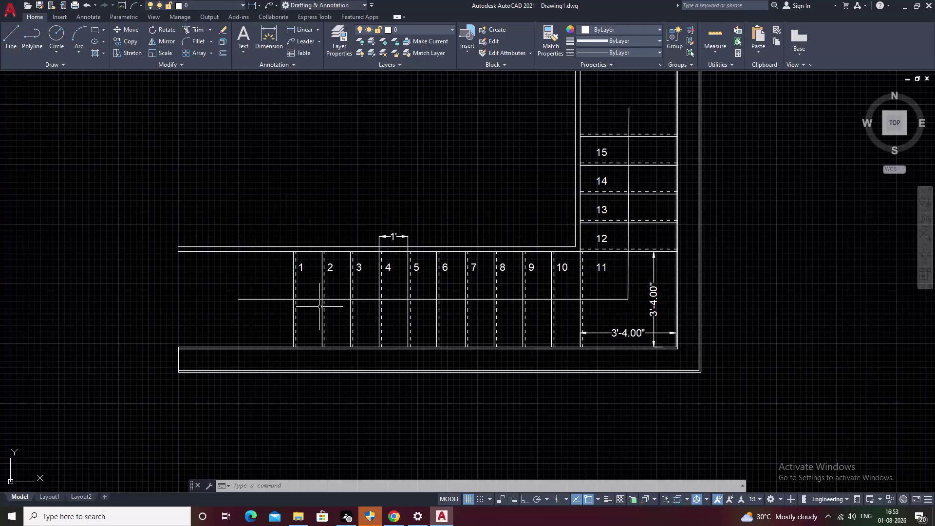
Fillet tread 1's left edge line with the top line to close the corner.
middle_drag(348, 309, 397, 323)
scroll(up, 3)
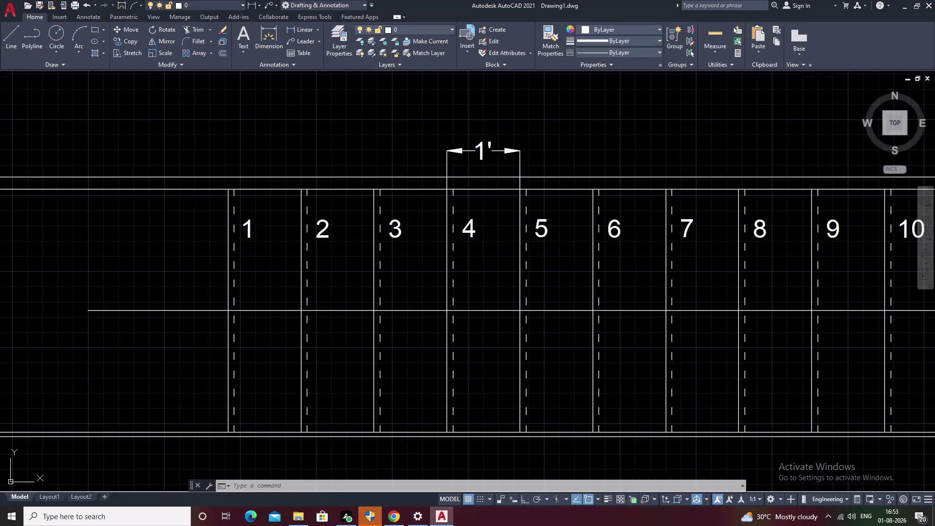
middle_drag(383, 315, 503, 334)
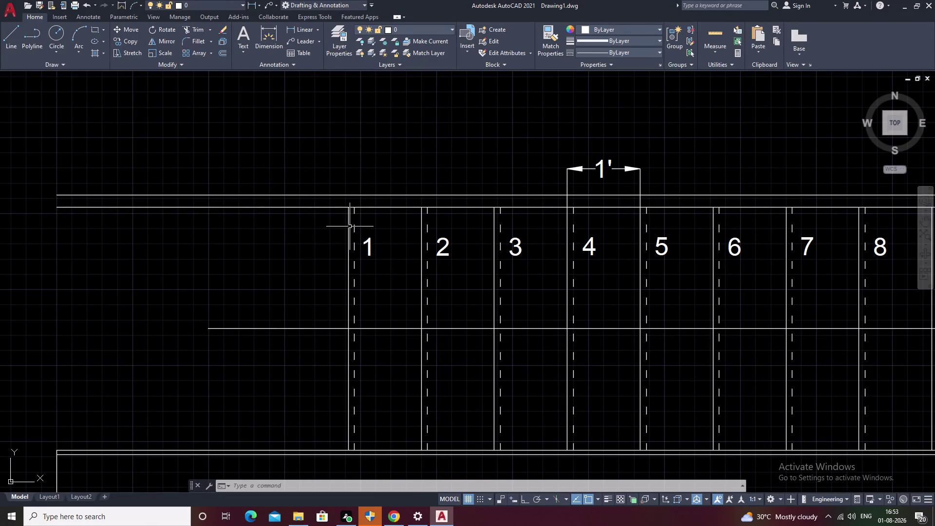
text(F)
key(space)
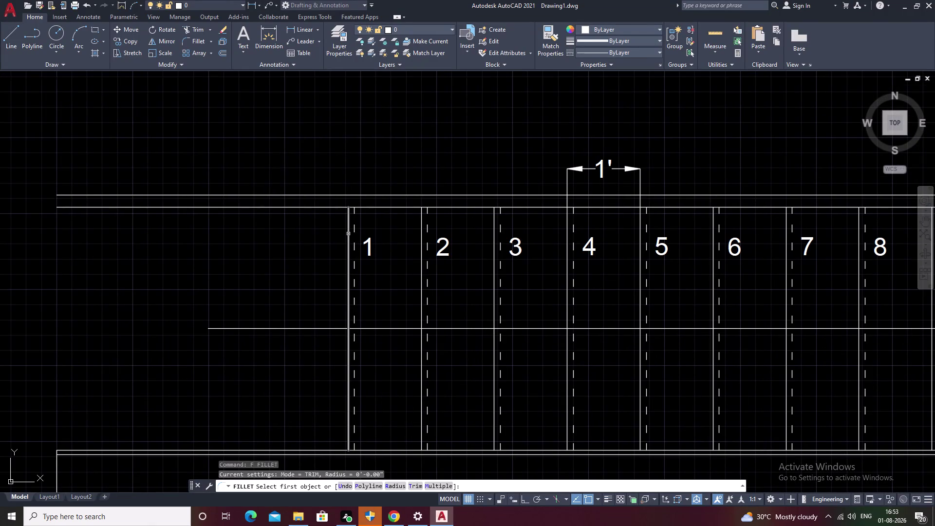
double_click(348, 234)
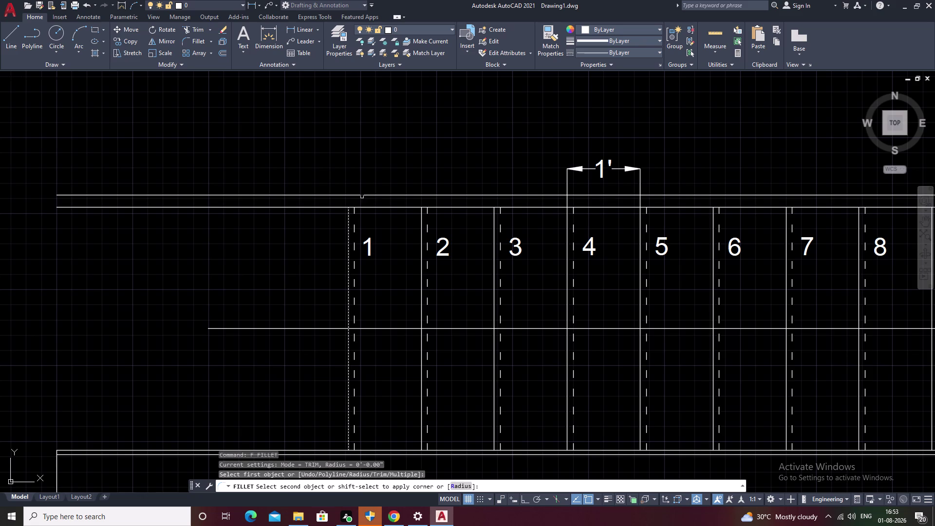
click(362, 194)
key(Escape)
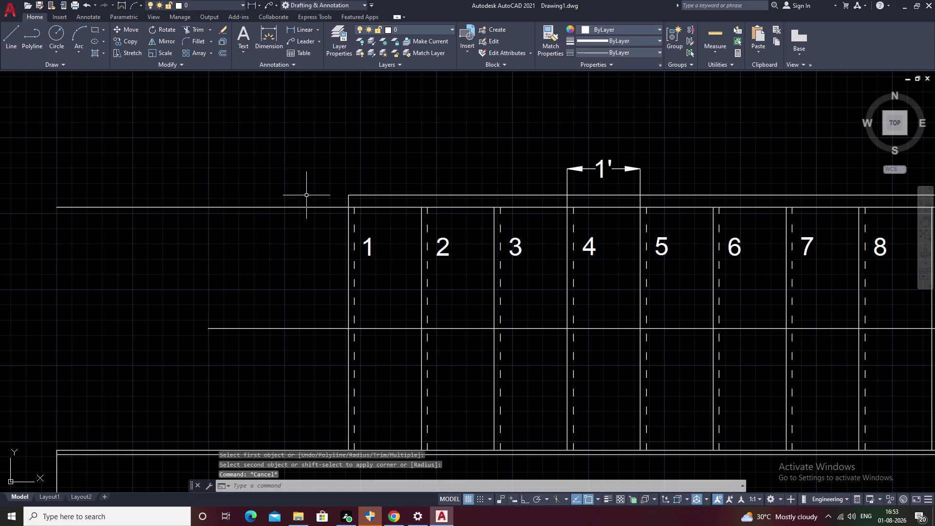
Trim the overhanging line ends at tread 1's corner.
text(TR)
key(space)
drag(307, 187, 287, 254)
scroll(down, 3)
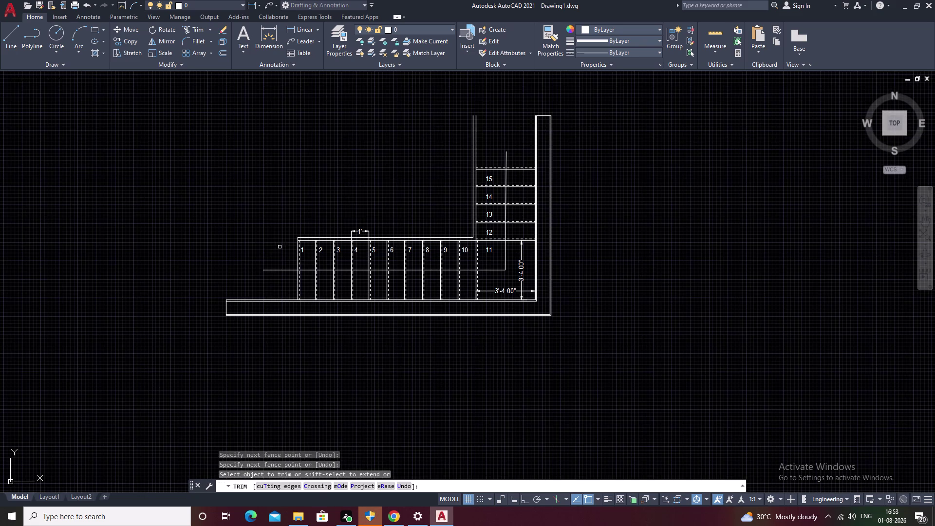
key(Escape)
Match a dashed tread line's properties onto the inner edge line beside treads 12–15.
middle_drag(335, 220, 246, 227)
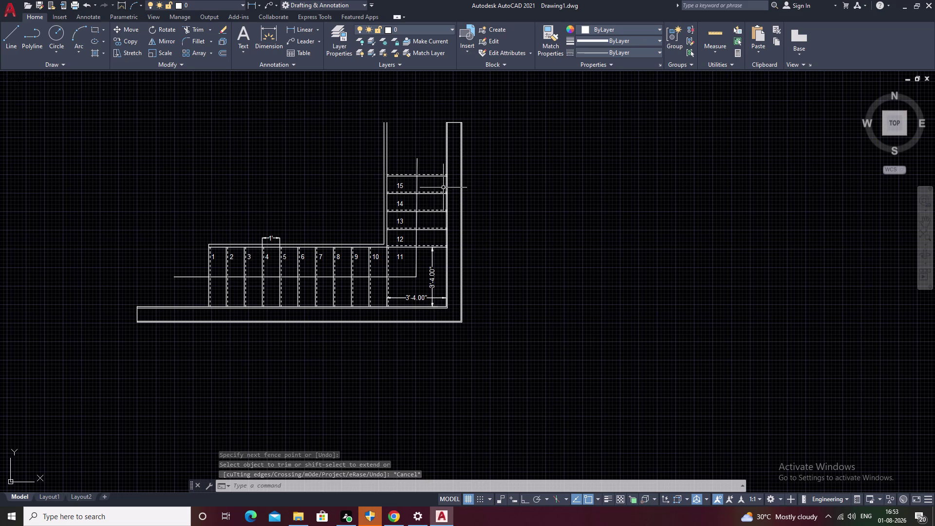
key(Escape)
scroll(up, 3)
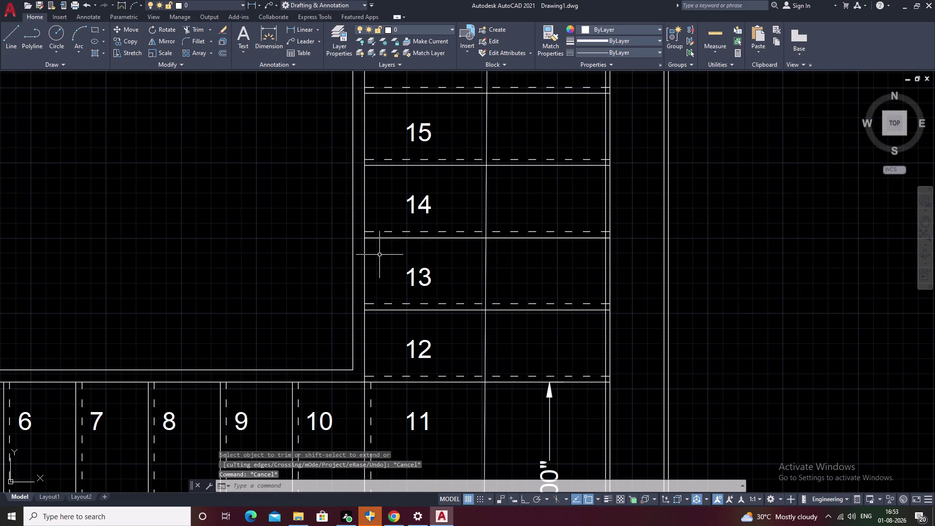
click(552, 49)
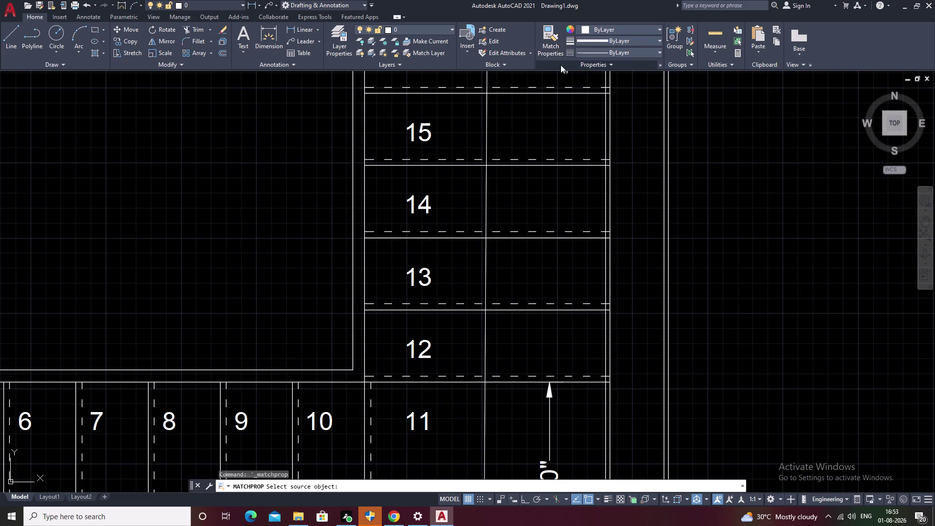
click(385, 231)
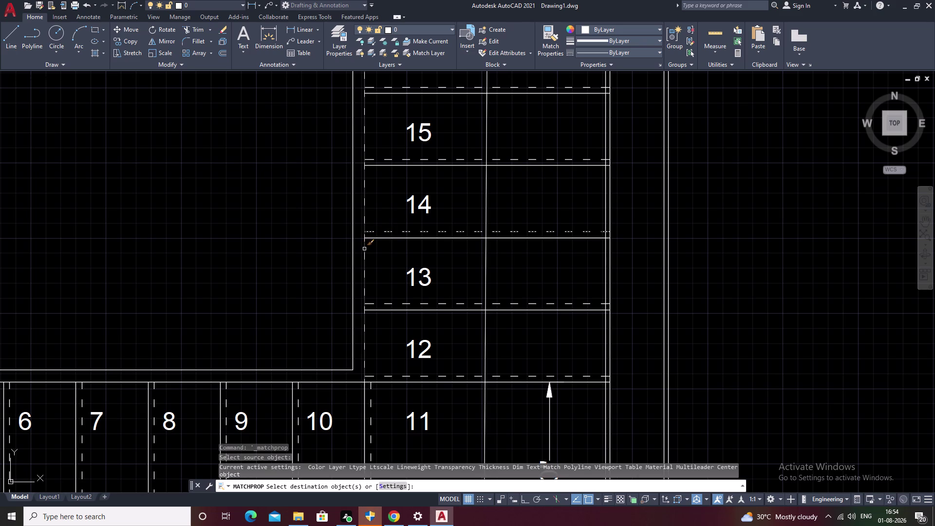
click(364, 249)
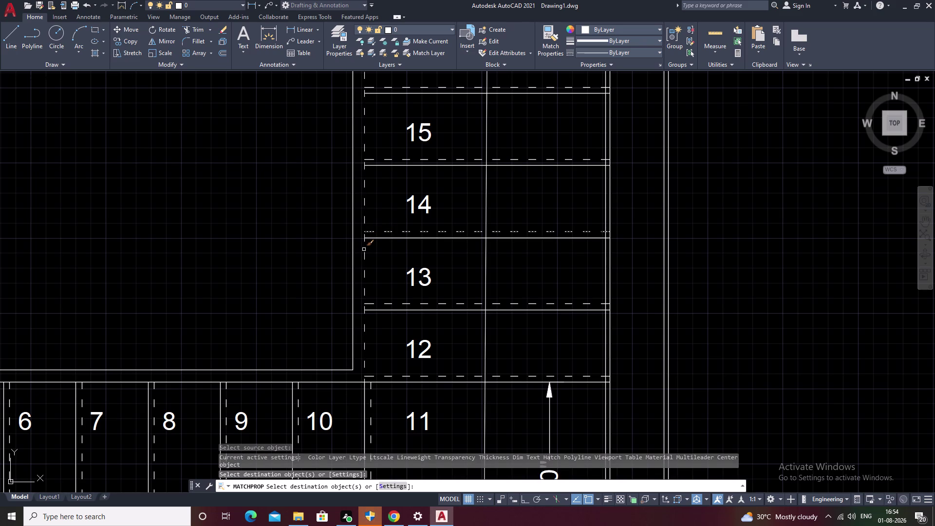
right_click(352, 252)
click(352, 252)
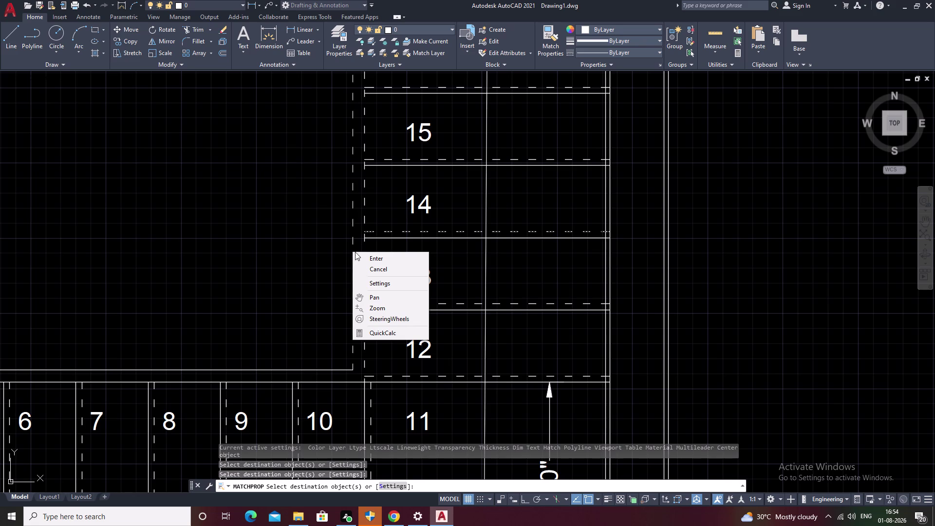
scroll(down, 3)
key(Escape)
scroll(down, 3)
middle_drag(493, 196, 489, 273)
key(Escape)
middle_drag(416, 189, 407, 279)
scroll(down, 3)
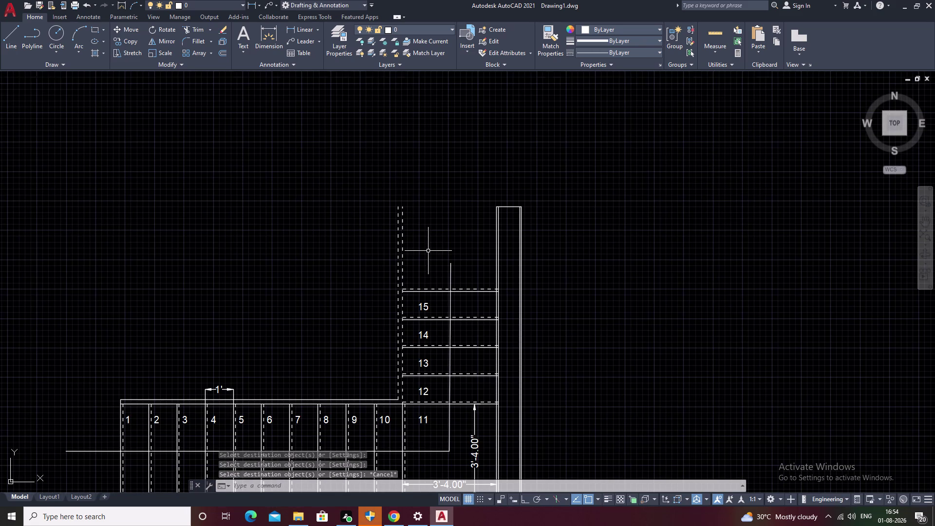
Fillet the dashed vertical and horizontal lines above tread 15 into a corner.
scroll(up, 3)
text(F)
key(space)
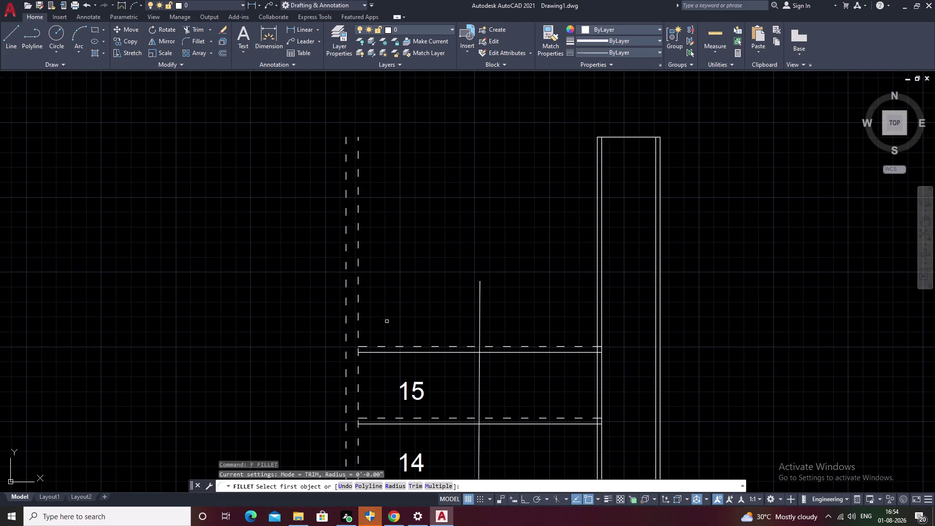
double_click(347, 356)
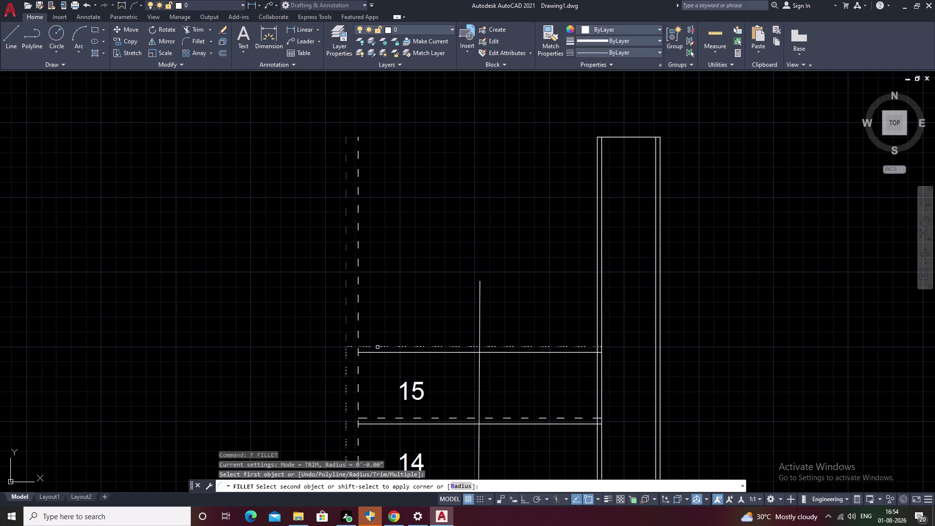
click(377, 347)
key(Escape)
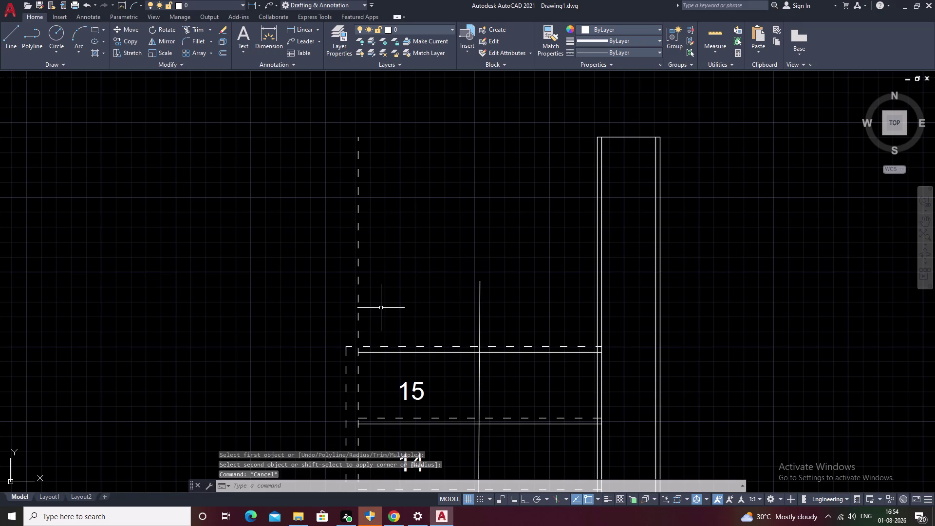
Trim the dashed overhanging ends beyond tread 15 with a fence.
text(TR)
key(space)
drag(443, 279, 305, 300)
scroll(down, 3)
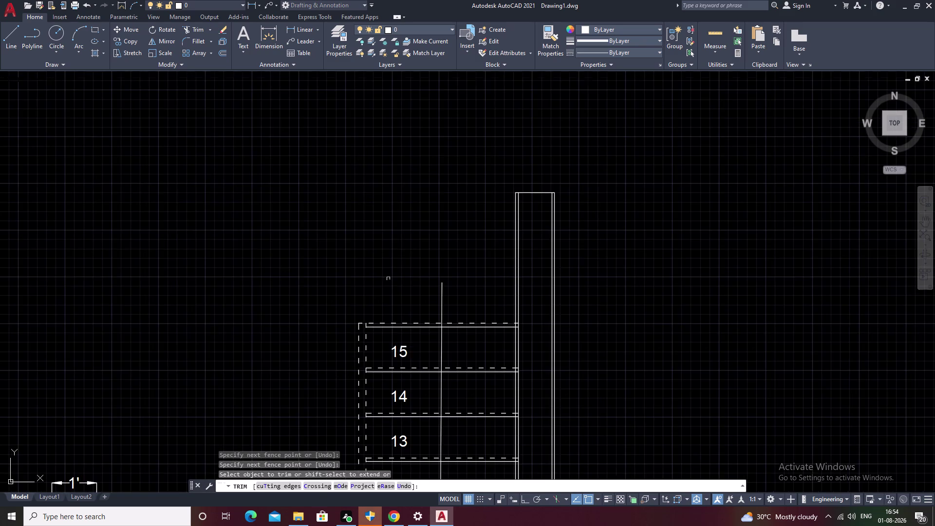
middle_drag(407, 257, 474, 76)
key(Escape)
scroll(down, 3)
Pan along the lower flight to bring treads 1–10 into view.
middle_drag(427, 215, 440, 189)
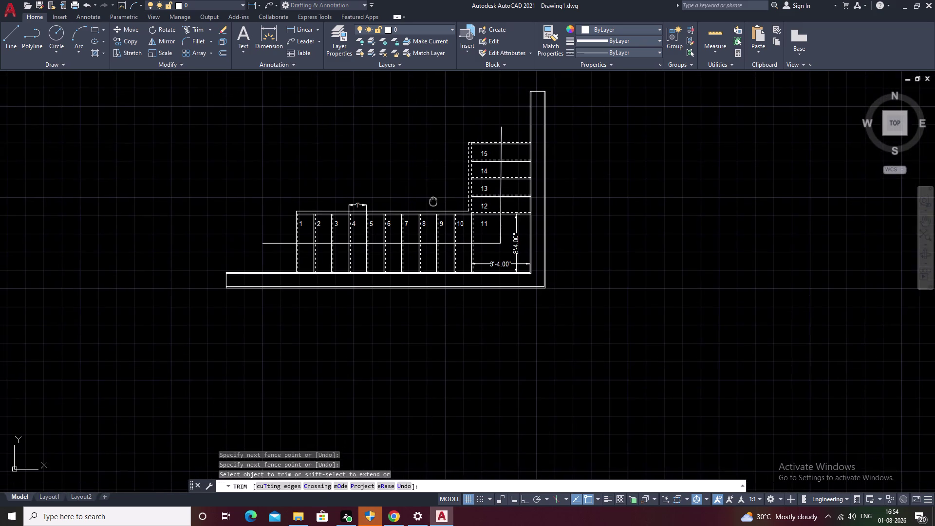
middle_drag(440, 188, 458, 161)
scroll(up, 3)
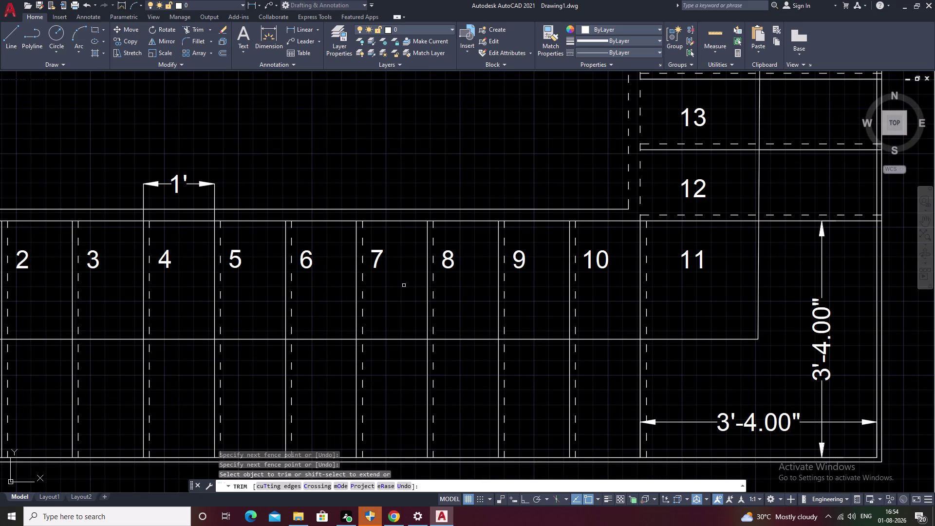
middle_drag(326, 351, 391, 348)
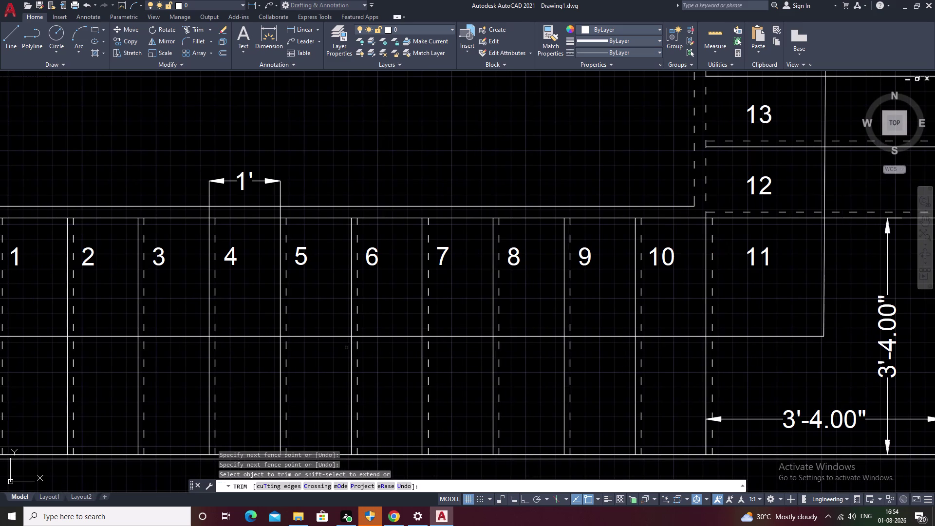
scroll(up, 3)
middle_drag(341, 346, 379, 311)
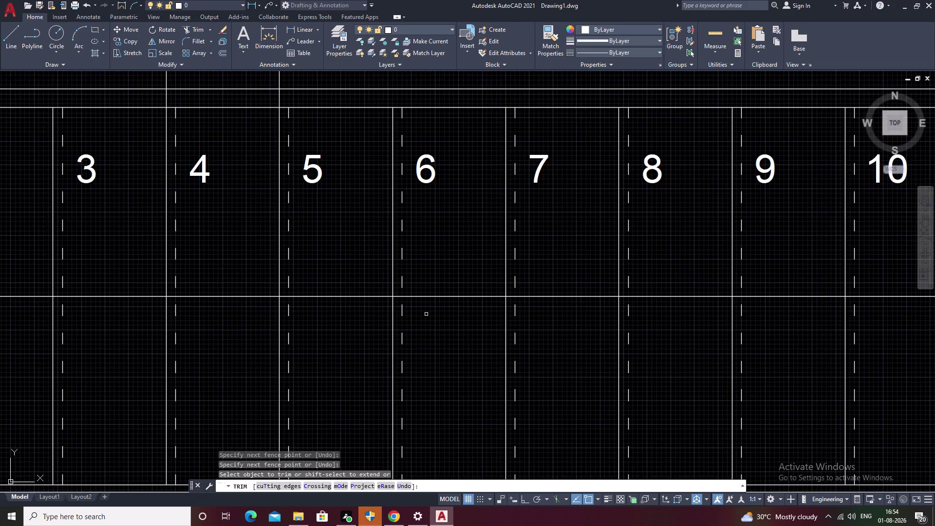
scroll(down, 3)
middle_drag(292, 308, 496, 308)
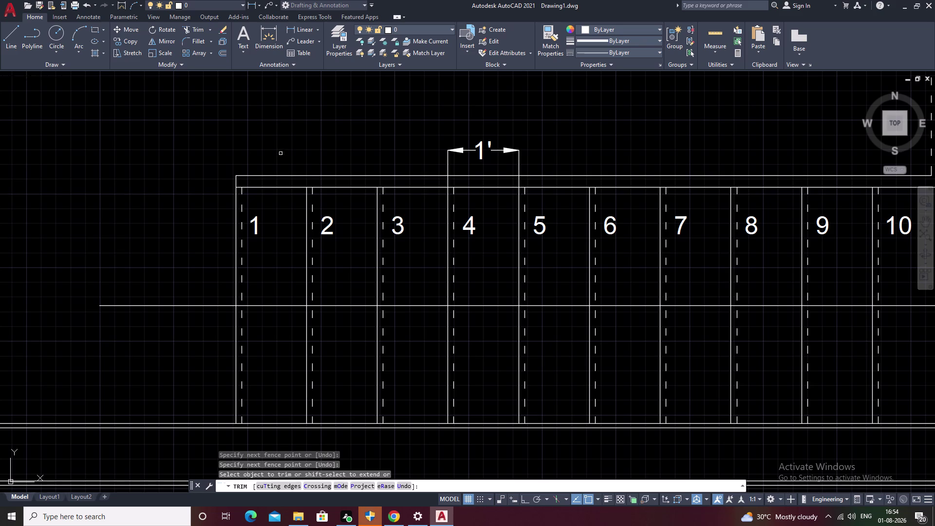
Start a linear dimension beside tread 1, then abandon it unfinished.
key(Escape)
key(d)
text(LI)
key(space)
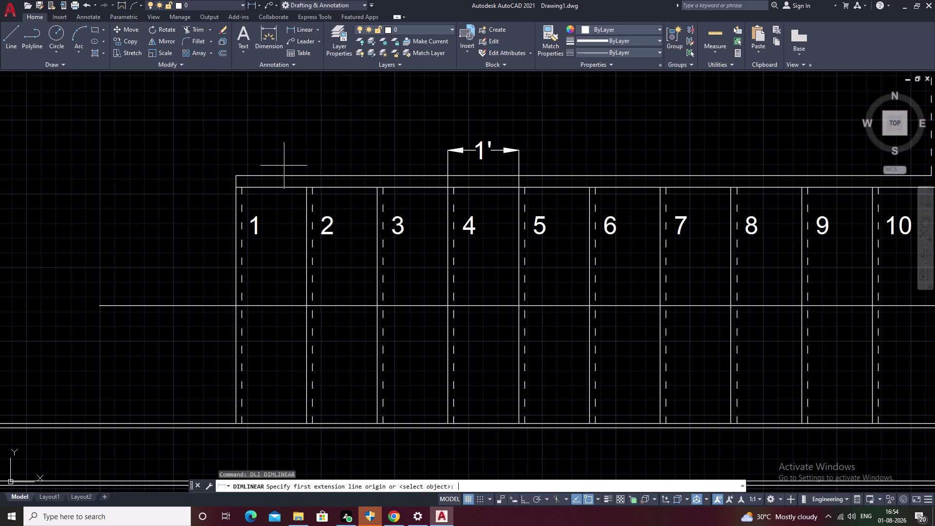
scroll(up, 3)
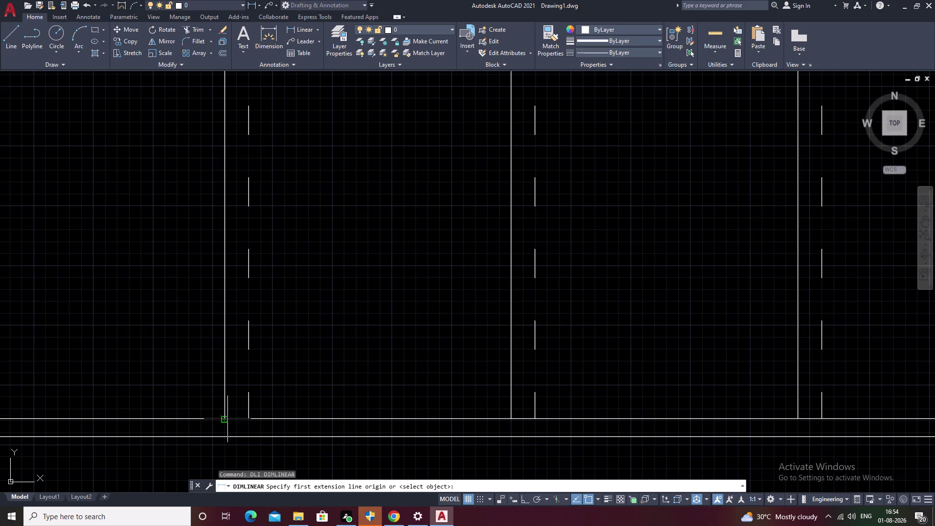
click(225, 419)
middle_drag(269, 348, 437, 493)
scroll(down, 3)
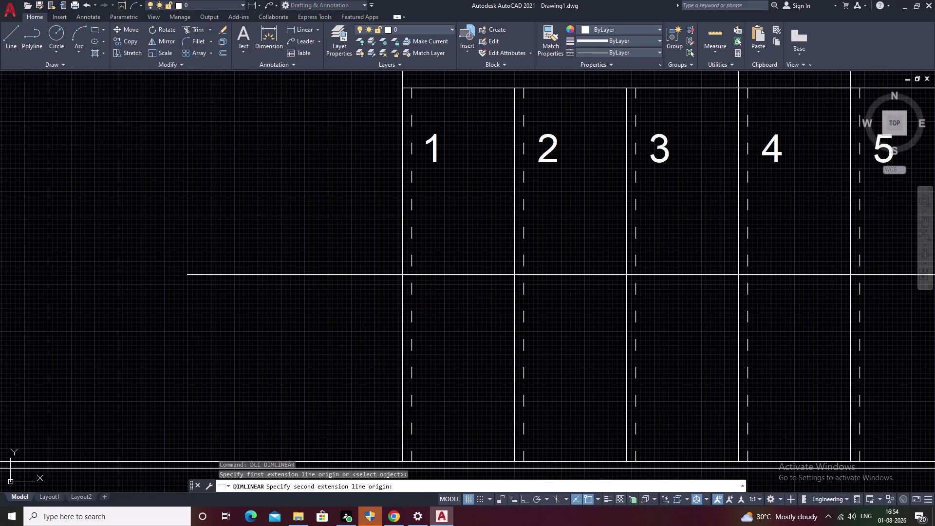
middle_drag(436, 232, 455, 351)
click(417, 207)
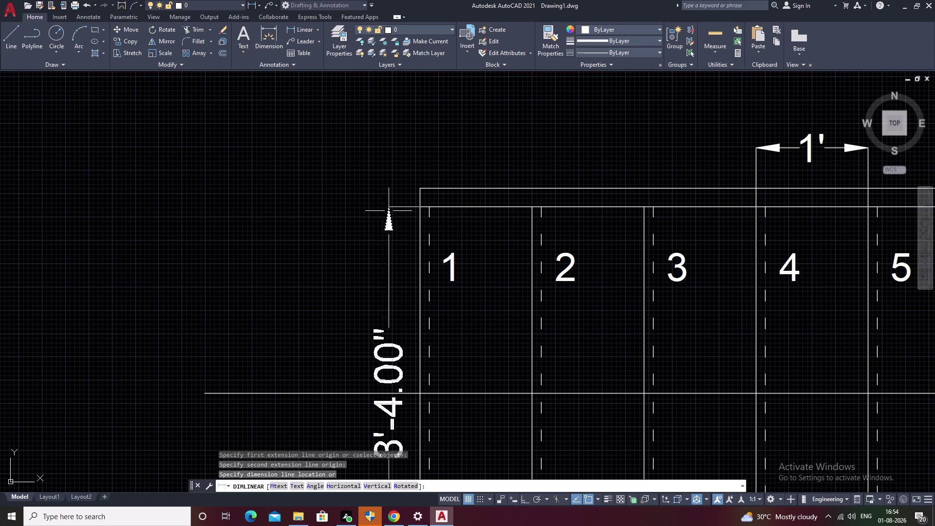
key(Escape)
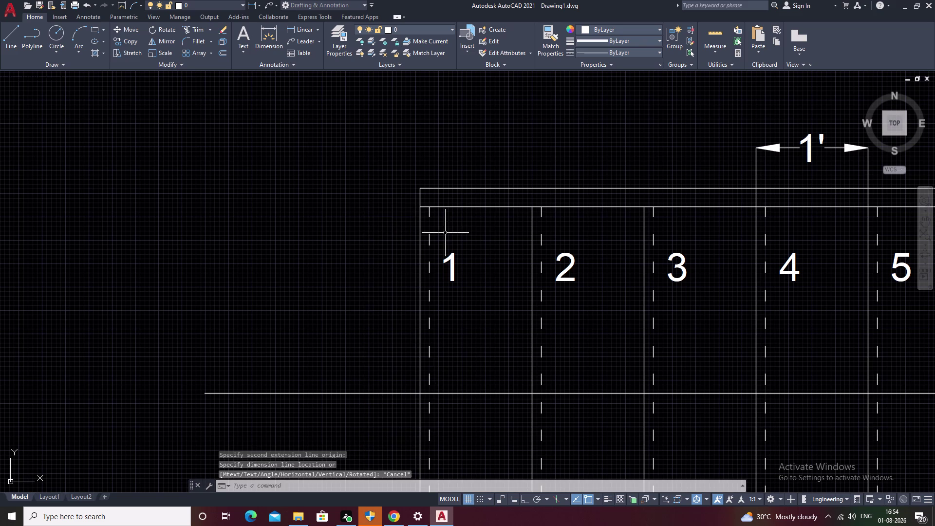
scroll(down, 3)
middle_drag(479, 329, 477, 268)
scroll(up, 3)
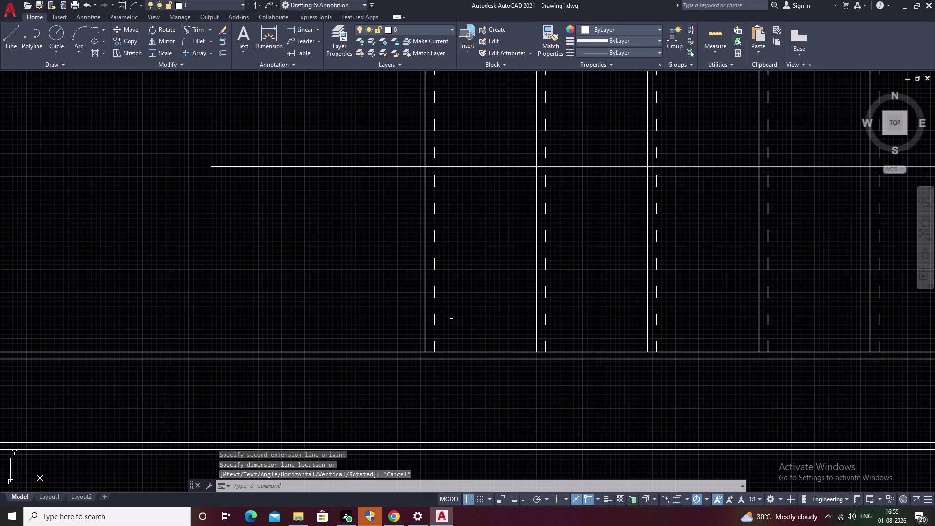
Place a vertical linear dimension beside tread 1.
key(Escape)
key(space)
scroll(up, 3)
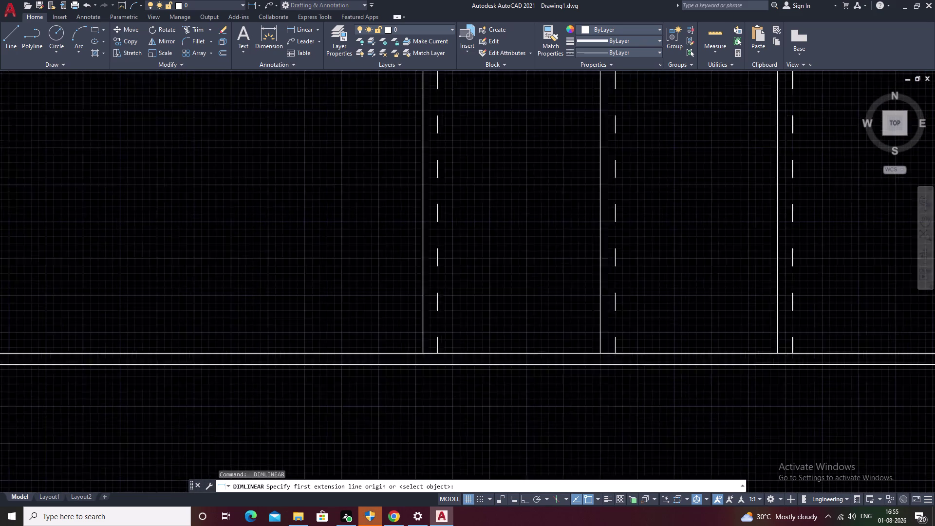
scroll(up, 3)
scroll(up, 3)
click(397, 360)
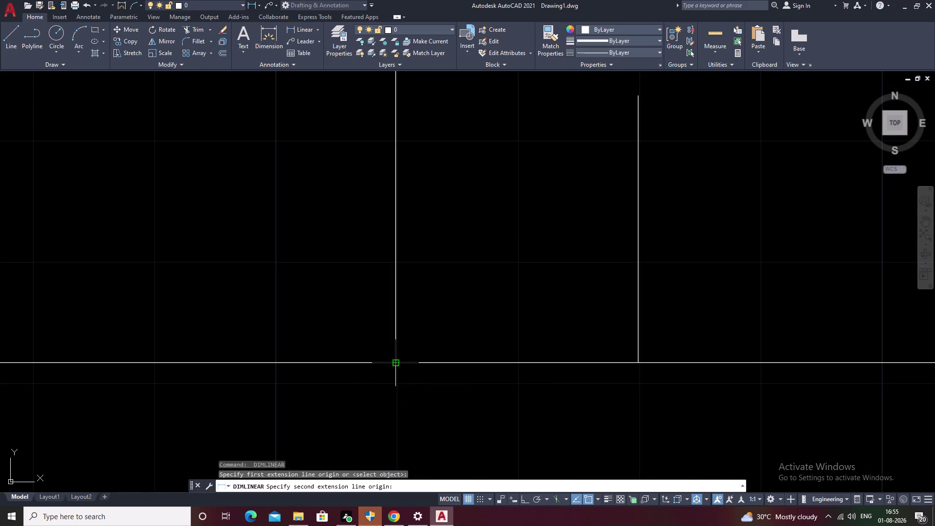
scroll(down, 3)
middle_drag(449, 234, 454, 438)
middle_drag(489, 266, 484, 423)
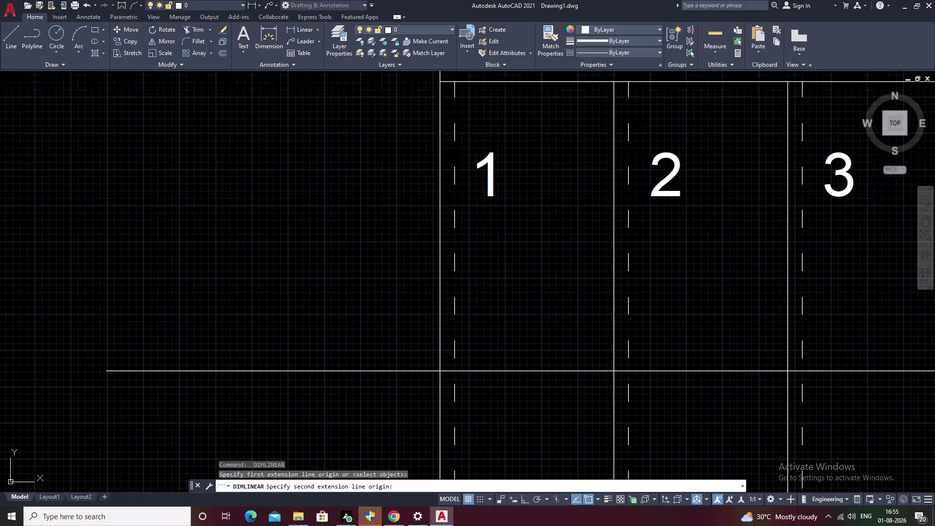
middle_drag(479, 221, 474, 390)
scroll(up, 3)
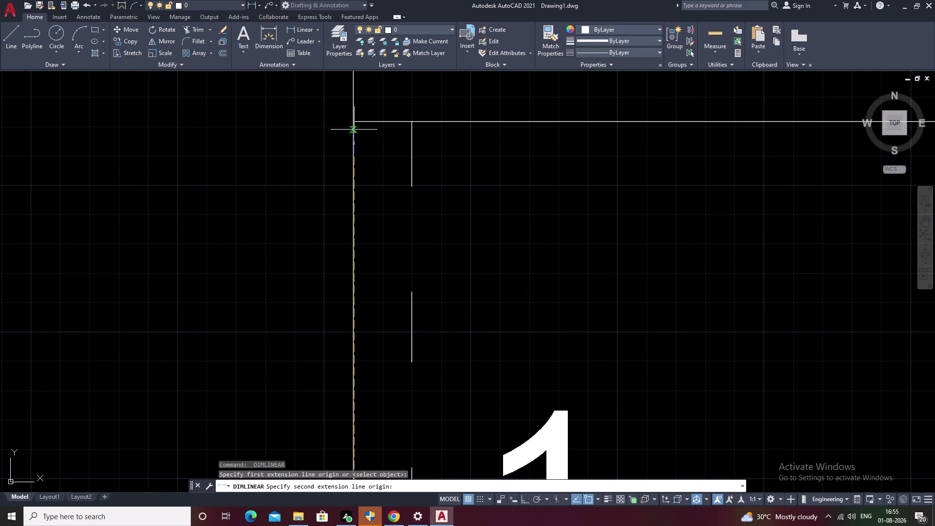
click(352, 120)
click(256, 126)
Pan across the flight to review the landing dimensions.
scroll(down, 3)
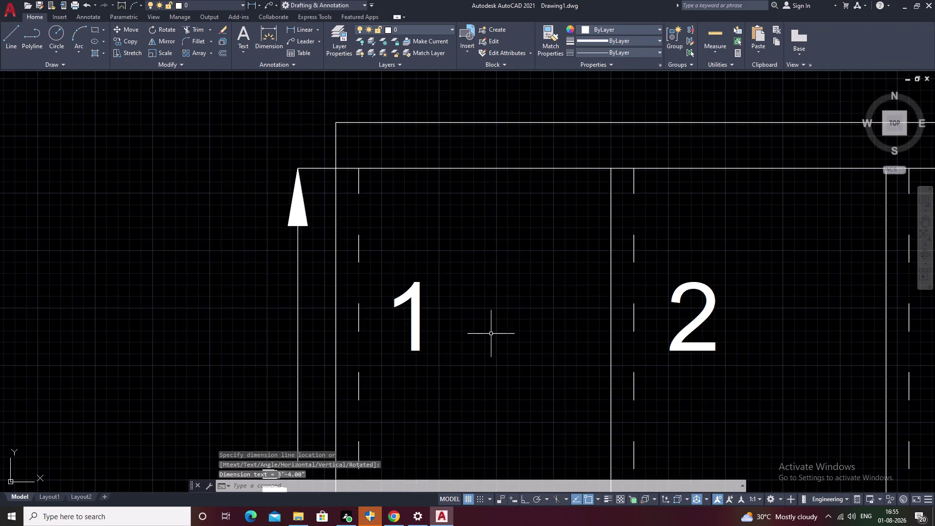
scroll(down, 3)
middle_drag(494, 356, 495, 244)
scroll(up, 3)
middle_drag(486, 359, 384, 347)
scroll(down, 3)
middle_drag(551, 361, 304, 356)
scroll(down, 3)
middle_drag(640, 363, 274, 348)
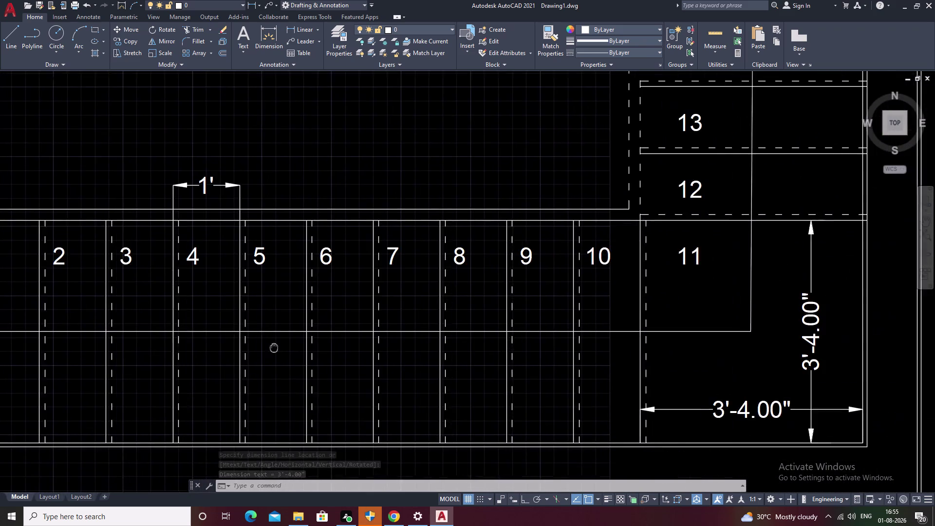
middle_drag(644, 368, 466, 364)
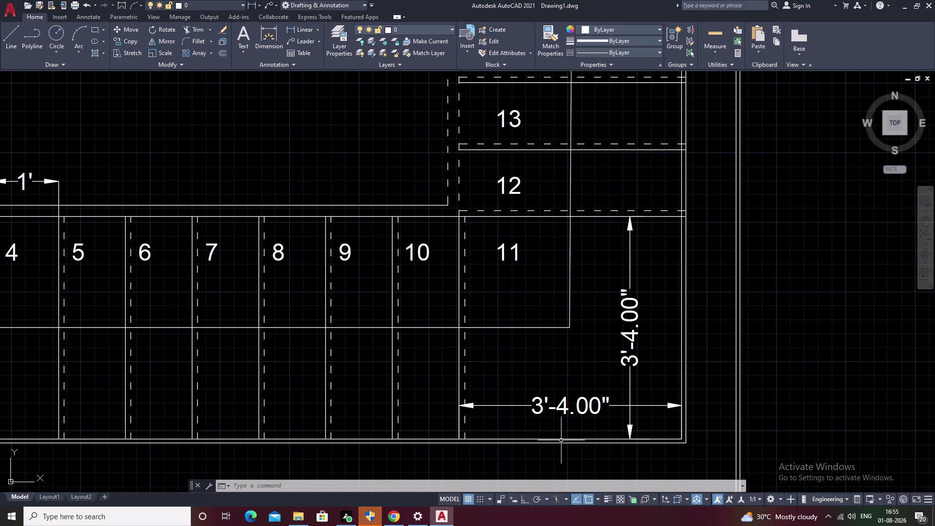
middle_drag(242, 301, 778, 331)
Erase the vertical 3'-4.00" dimension beside tread 1.
key(Escape)
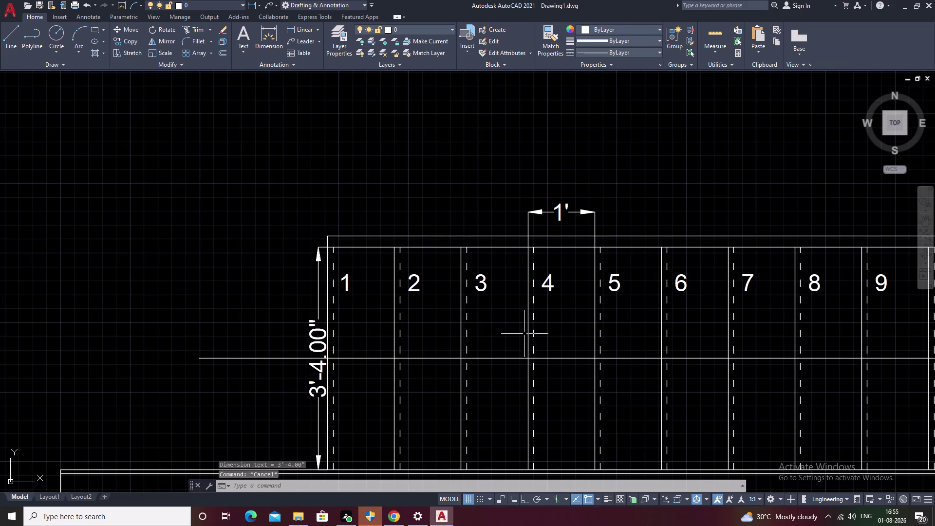
click(323, 335)
text(E)
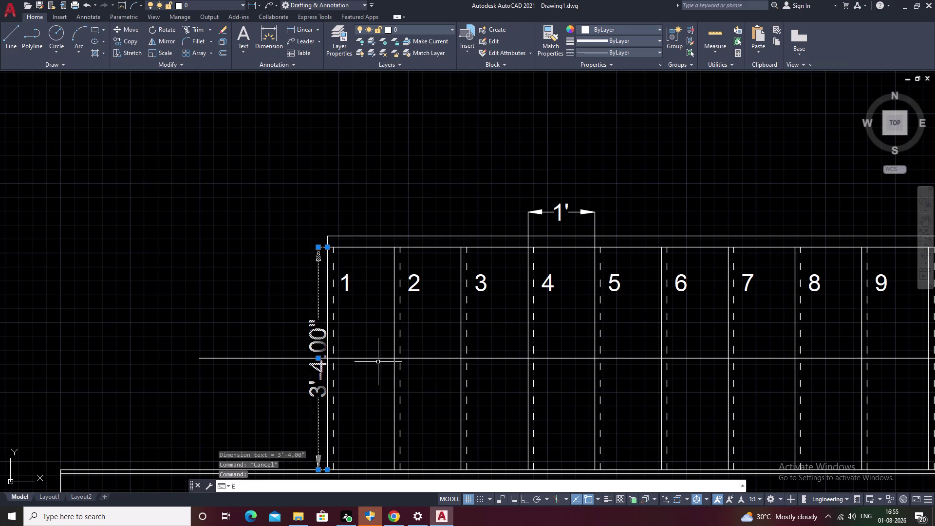
key(space)
scroll(down, 3)
middle_drag(432, 366, 382, 366)
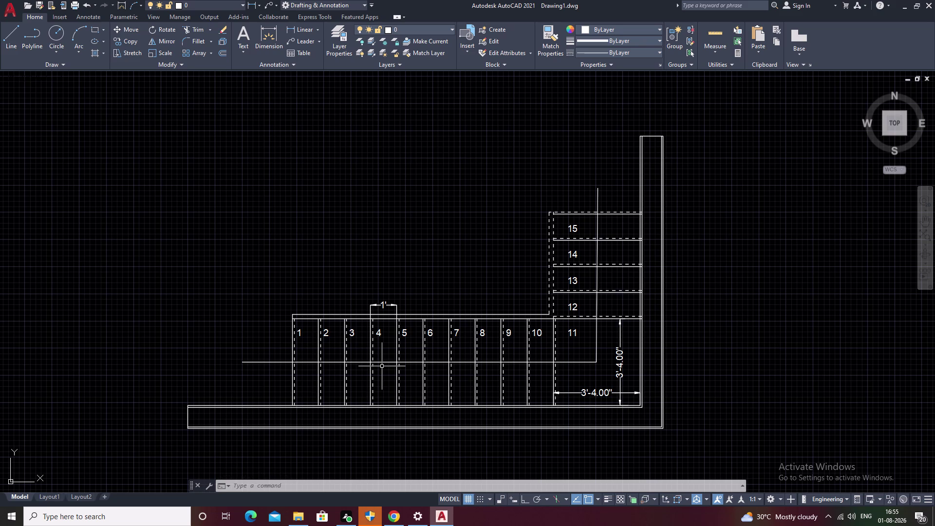
Select the flight's lower edge line, then clear the selection.
click(464, 318)
key(Escape)
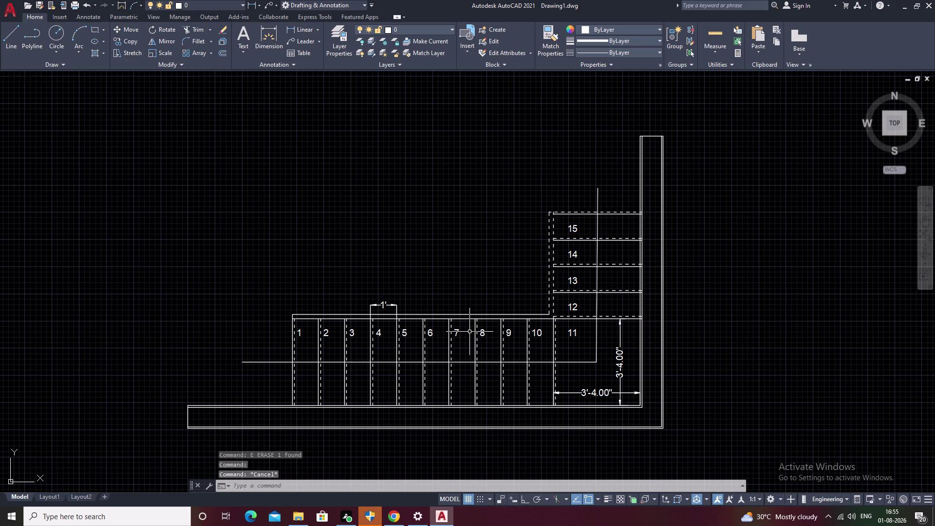
scroll(up, 3)
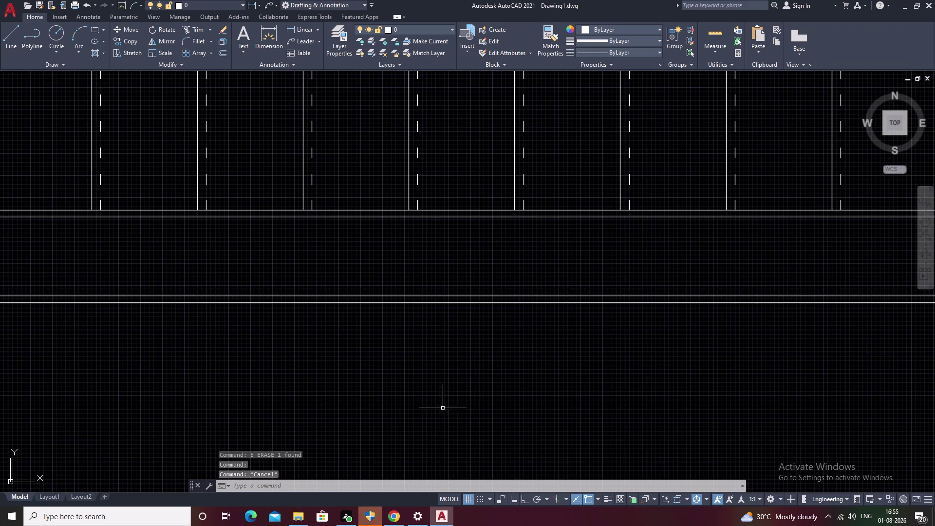
middle_drag(471, 296, 394, 449)
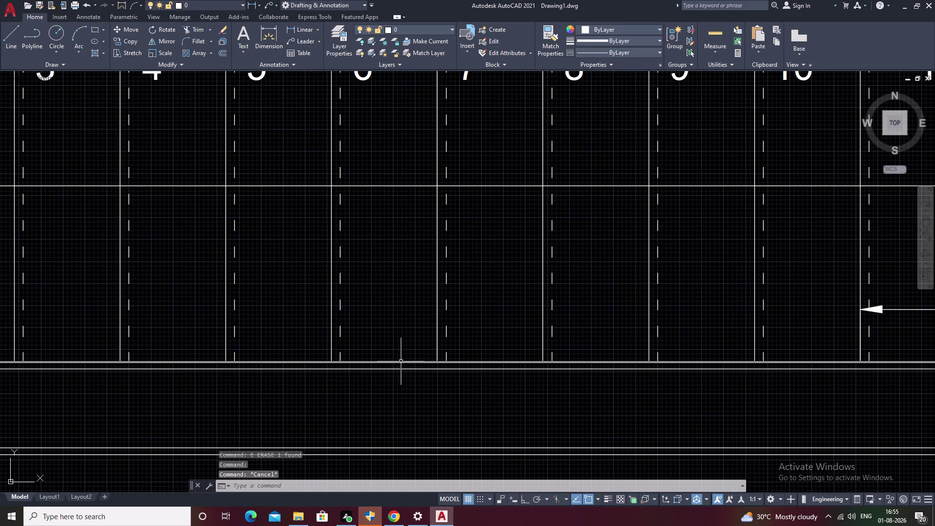
click(401, 363)
scroll(down, 3)
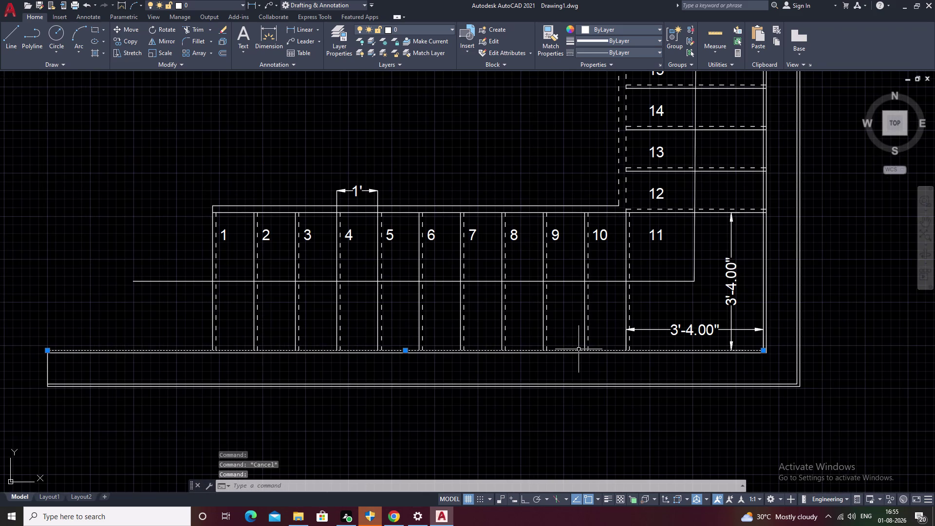
key(Escape)
key(Escape)
Break the lower edge line at a single point beneath tread 11's left edge.
text(BR)
key(space)
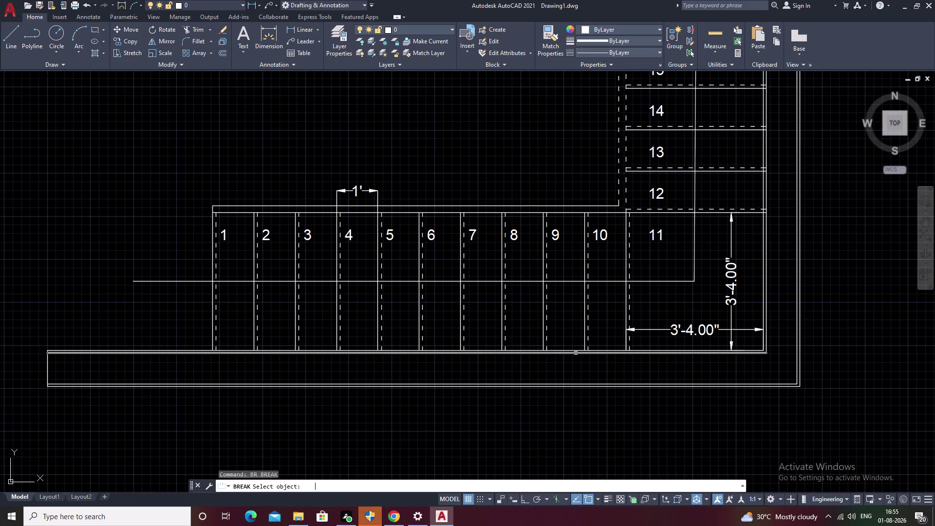
key(Escape)
text(BR)
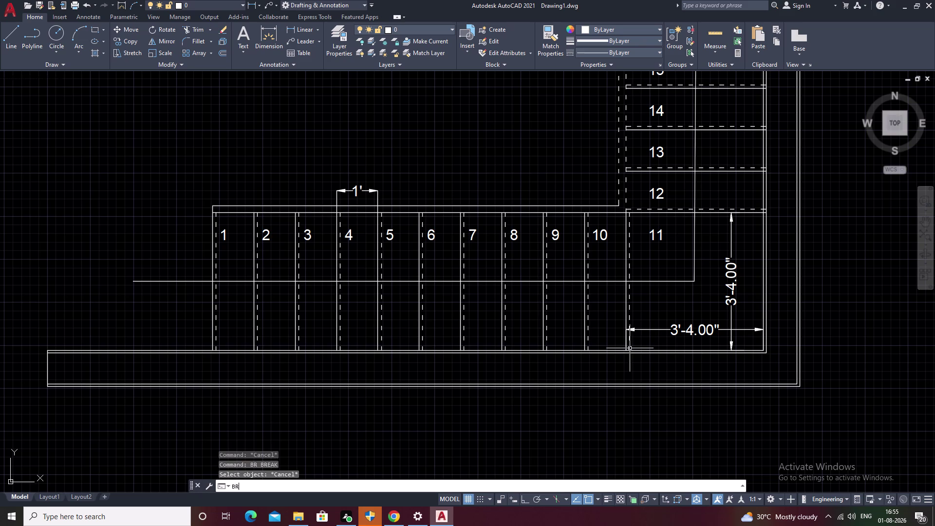
click(272, 426)
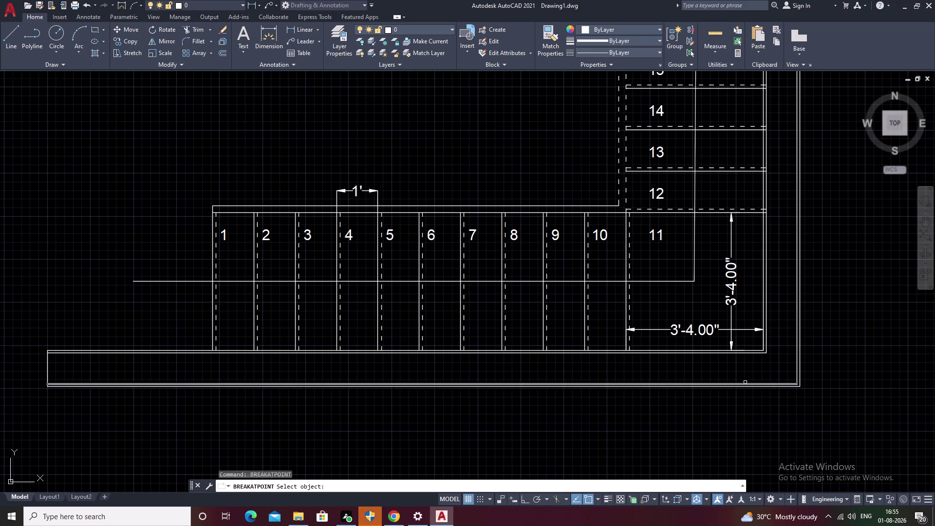
middle_drag(745, 381, 582, 403)
scroll(up, 3)
click(265, 315)
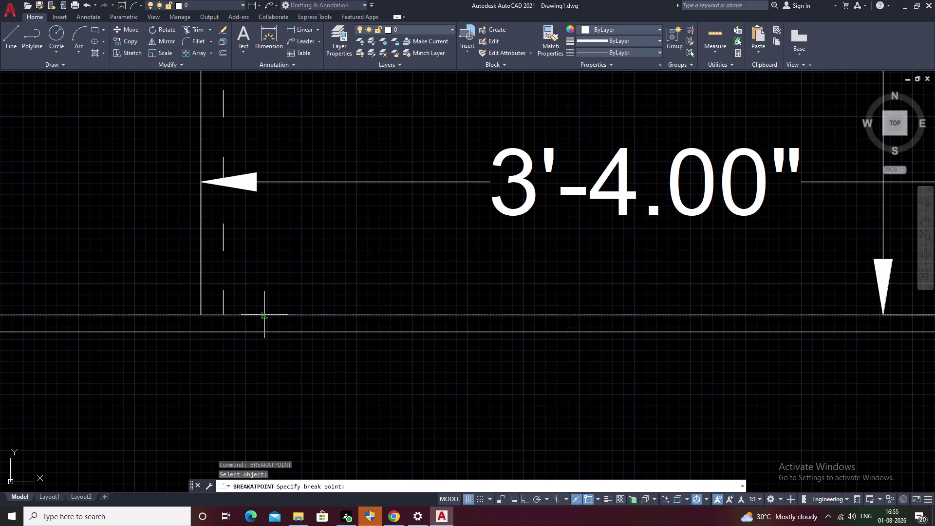
click(200, 316)
scroll(down, 3)
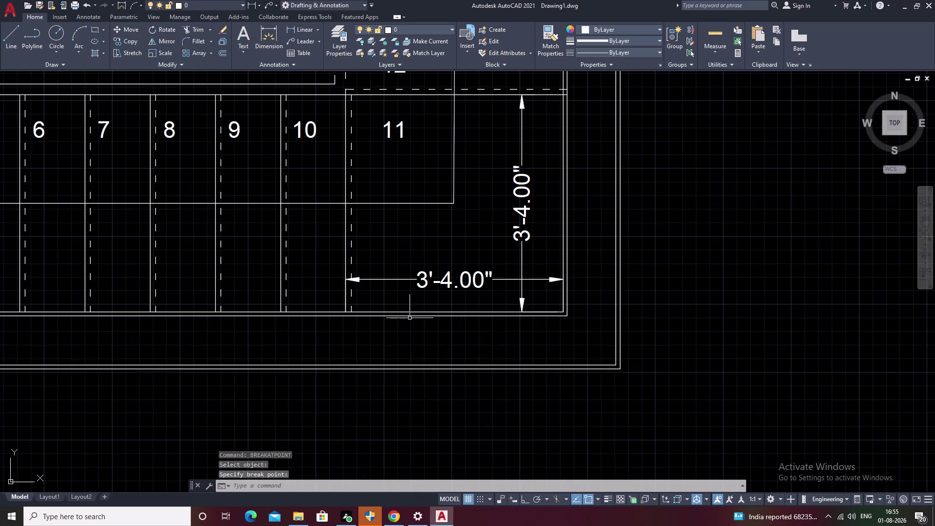
middle_drag(417, 308, 592, 361)
key(Escape)
Try offsetting the edge line by 3', then cancel the failed offset.
text(O)
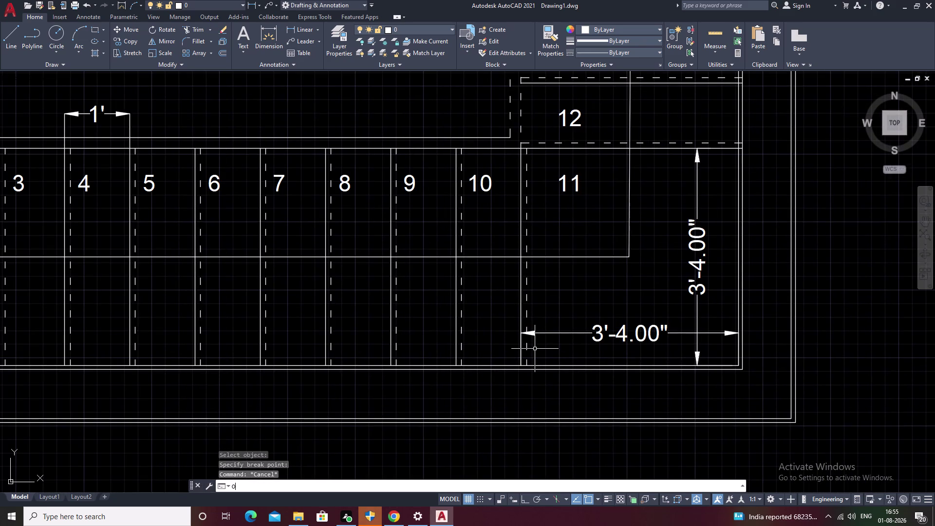
key(space)
text(3')
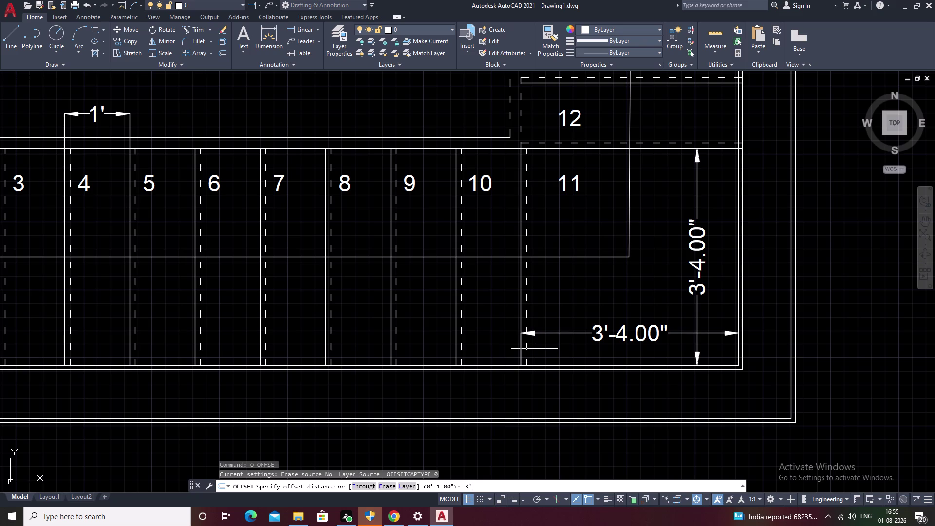
key(space)
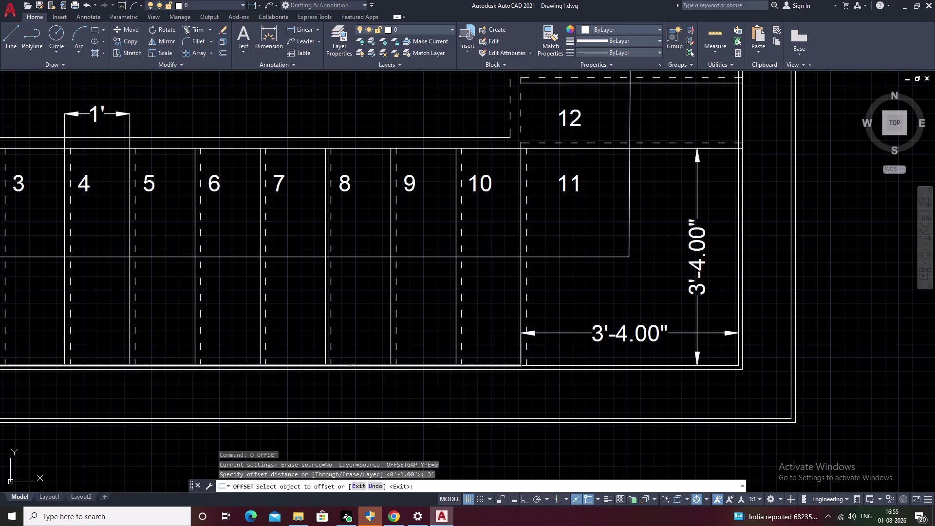
click(350, 366)
click(378, 194)
middle_drag(341, 223, 454, 312)
middle_drag(381, 246, 463, 278)
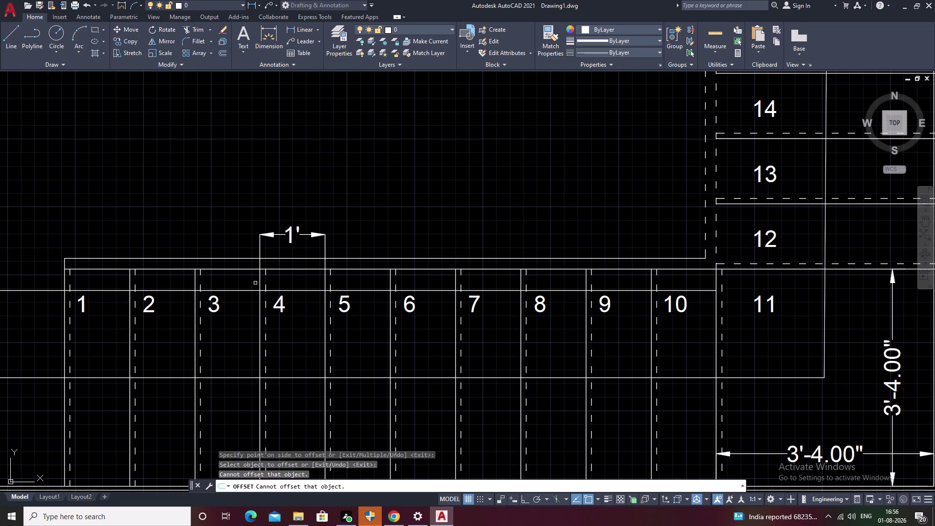
key(Escape)
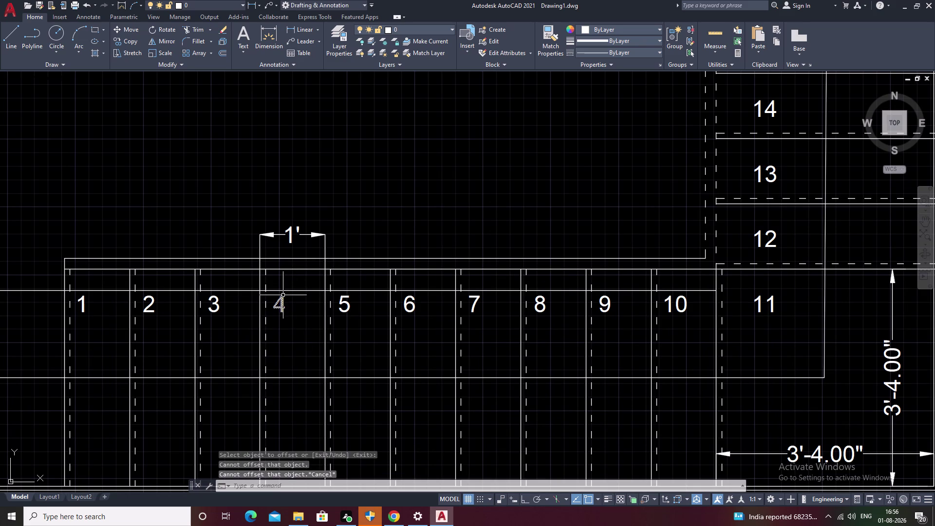
Offset the long line across treads 1–11 by 2 inches.
text(O)
key(space)
key(2)
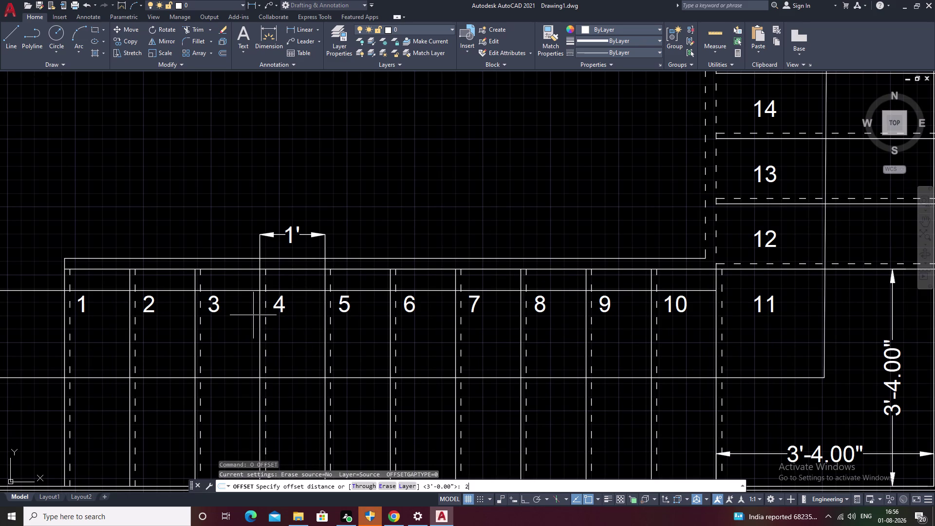
key(space)
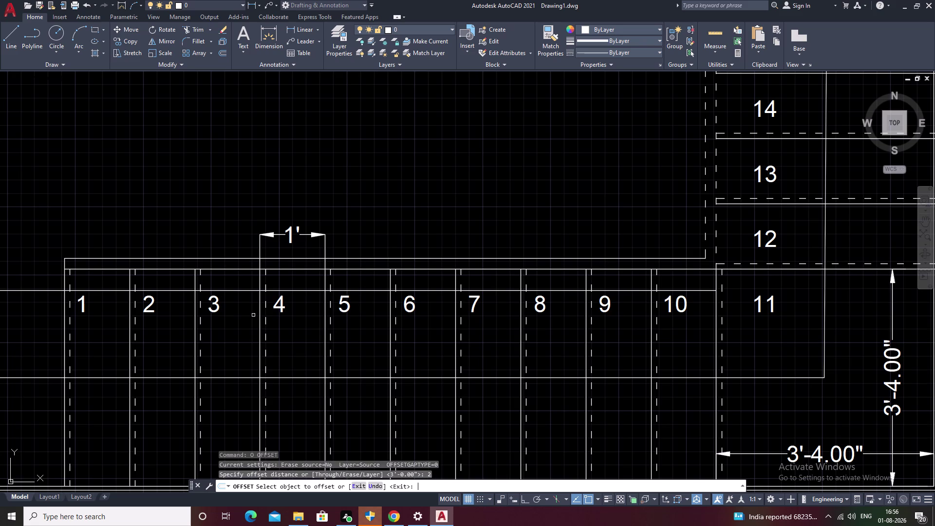
click(270, 289)
double_click(277, 290)
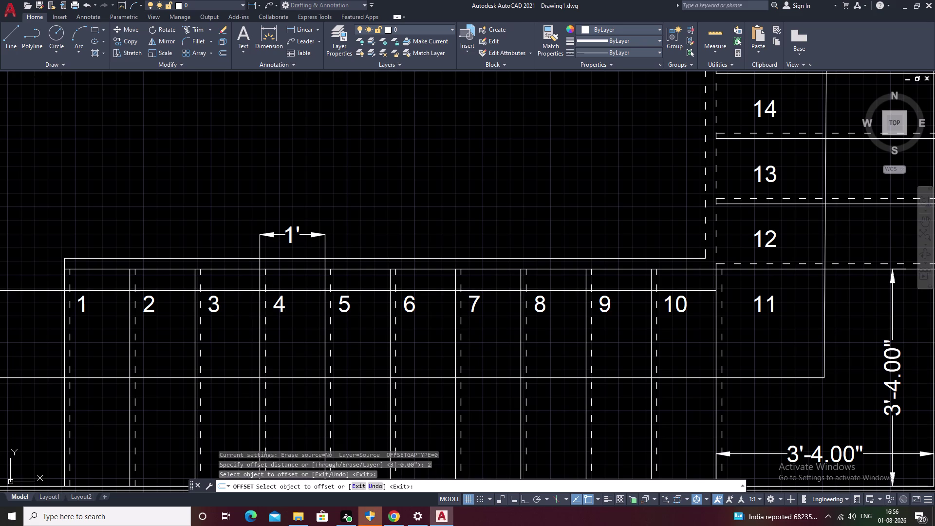
click(282, 280)
click(281, 281)
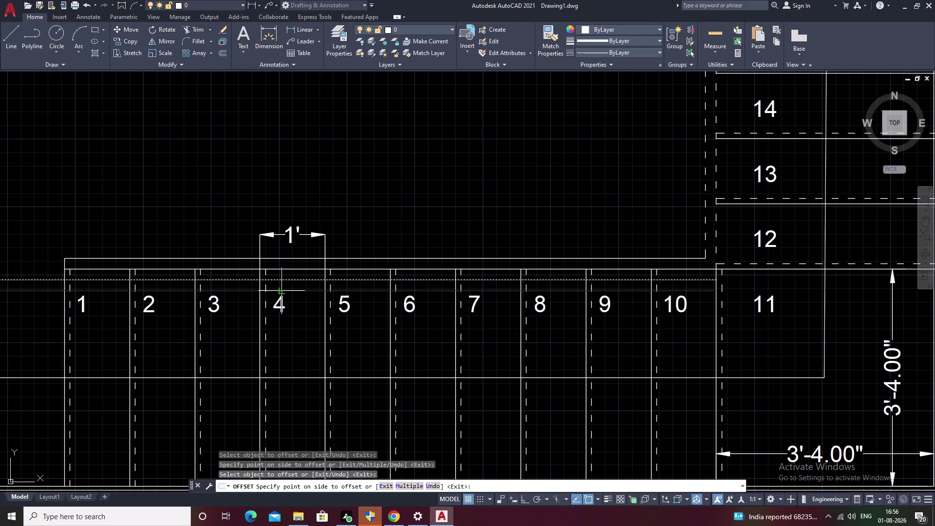
key(Escape)
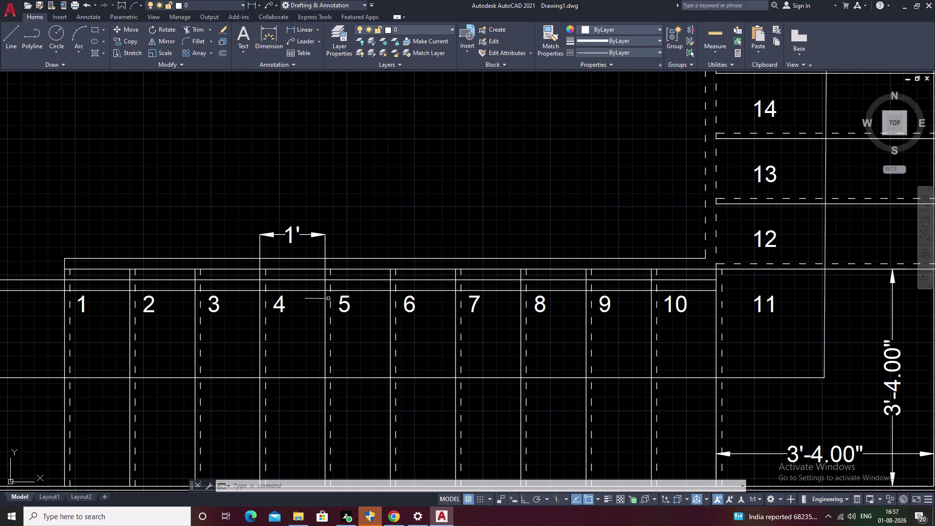
middle_drag(177, 278, 292, 251)
Start TRIM and fence-cut the tread line stubs above treads 1–3 and along the top edge.
key(Escape)
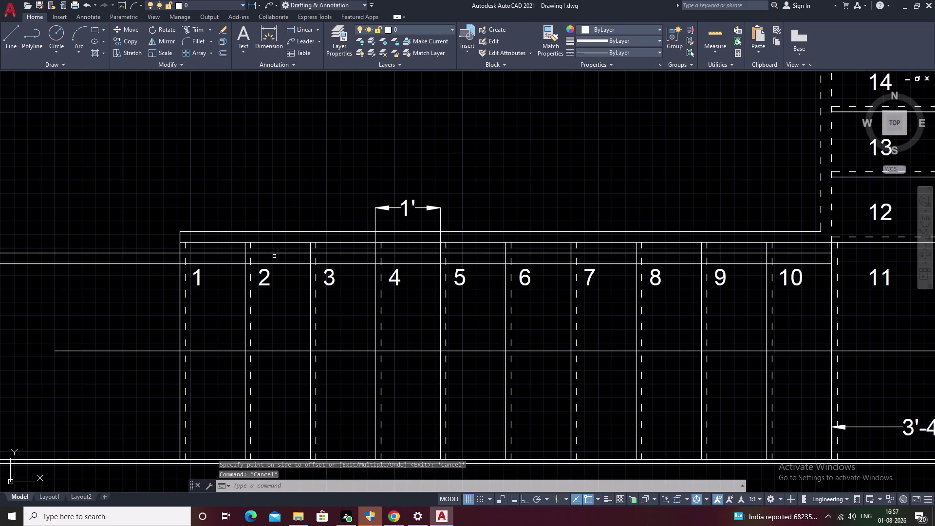
text(TR)
key(space)
drag(252, 191, 194, 244)
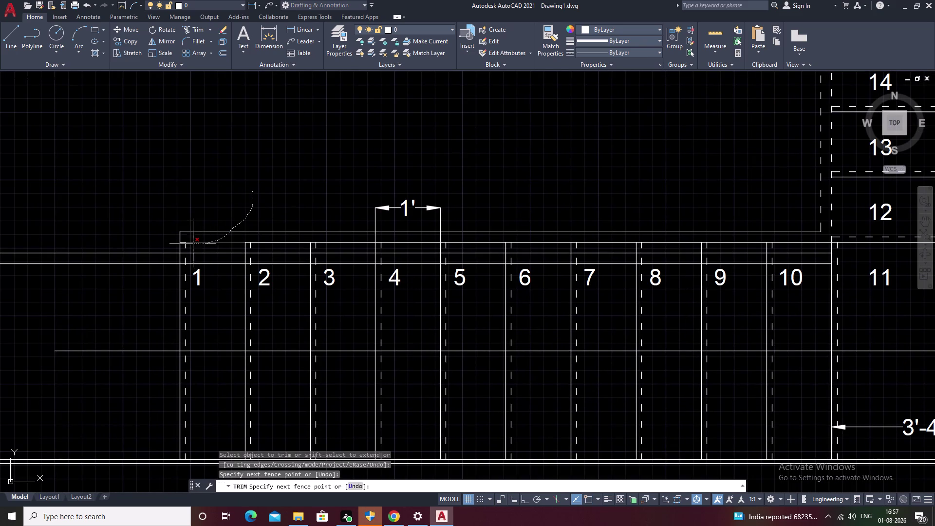
drag(193, 244, 319, 245)
scroll(down, 3)
scroll(up, 3)
click(135, 235)
drag(139, 234, 150, 234)
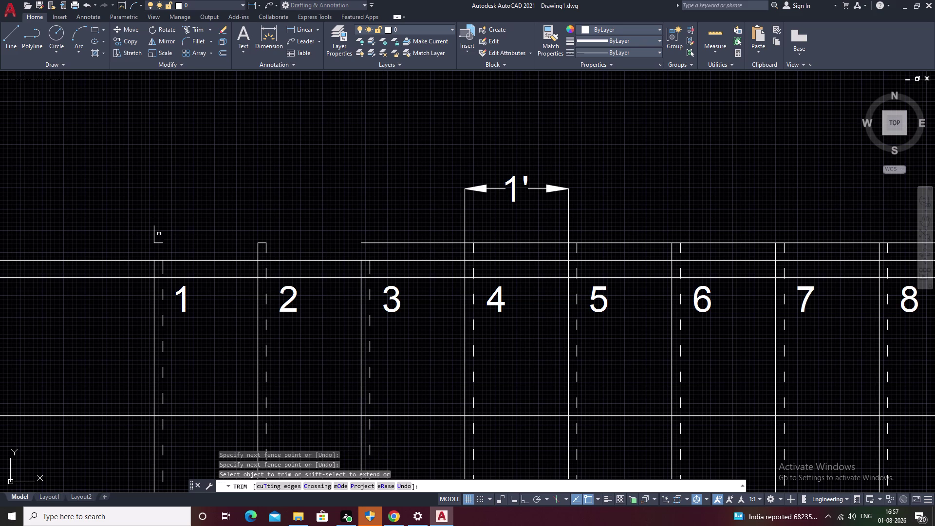
drag(149, 234, 236, 238)
drag(187, 224, 128, 242)
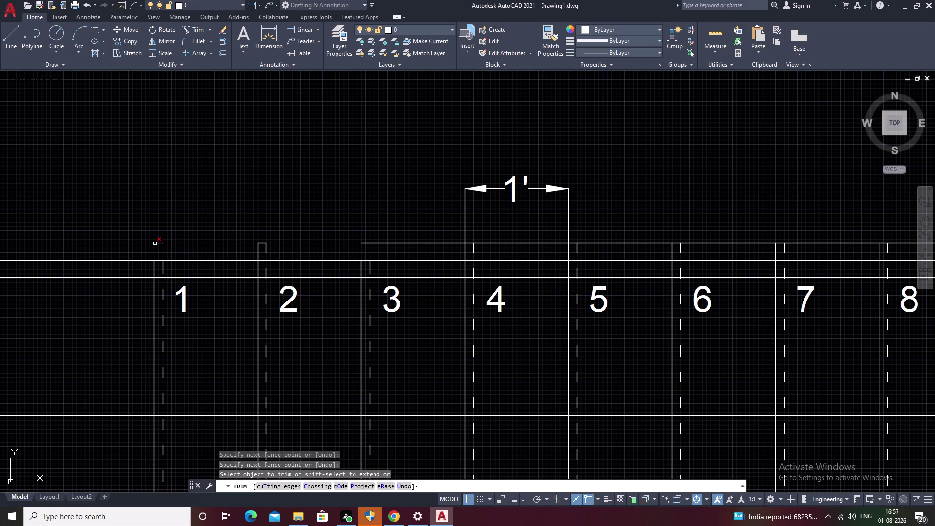
click(155, 243)
drag(157, 240, 208, 245)
drag(228, 246, 440, 246)
drag(420, 234, 409, 250)
click(263, 243)
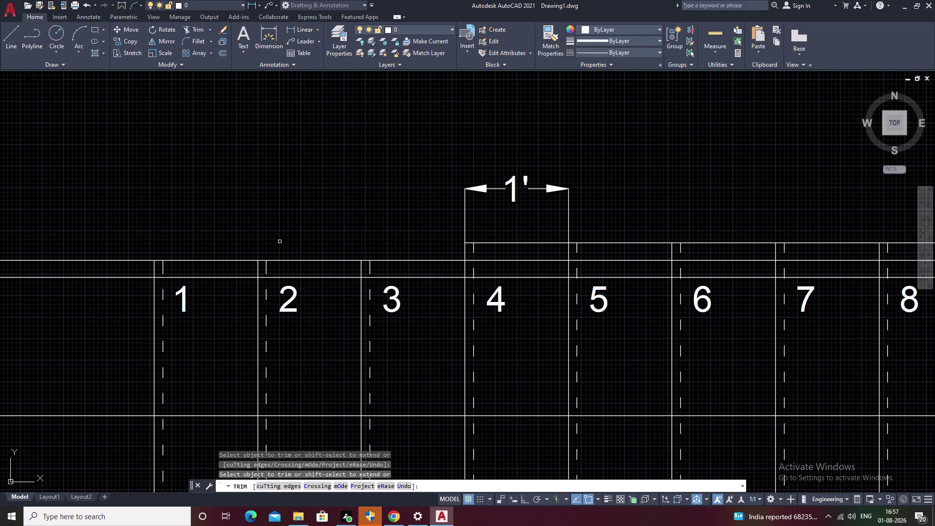
Trim the stubs between the handrail lines above treads 7–10.
scroll(down, 3)
middle_drag(364, 245, 195, 240)
click(472, 236)
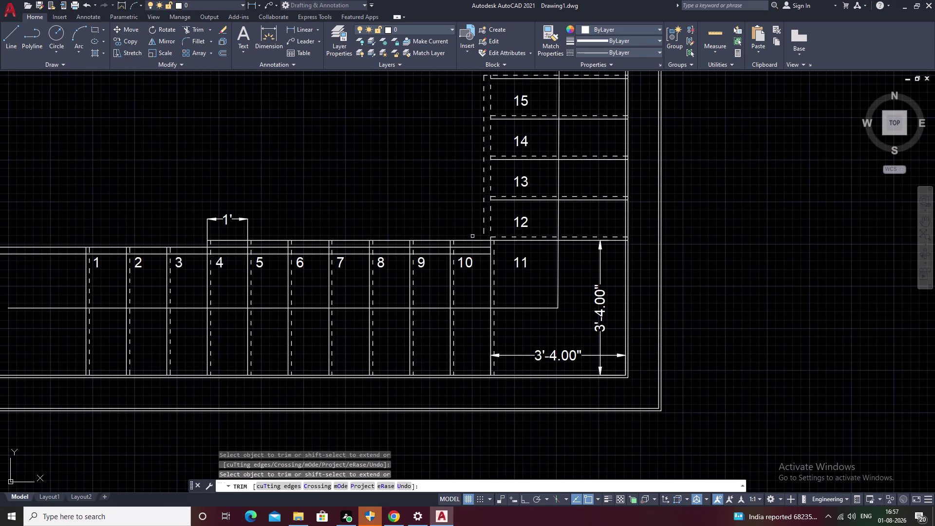
drag(473, 237, 293, 242)
right_click(349, 243)
click(342, 223)
drag(460, 235, 448, 241)
drag(448, 240, 423, 242)
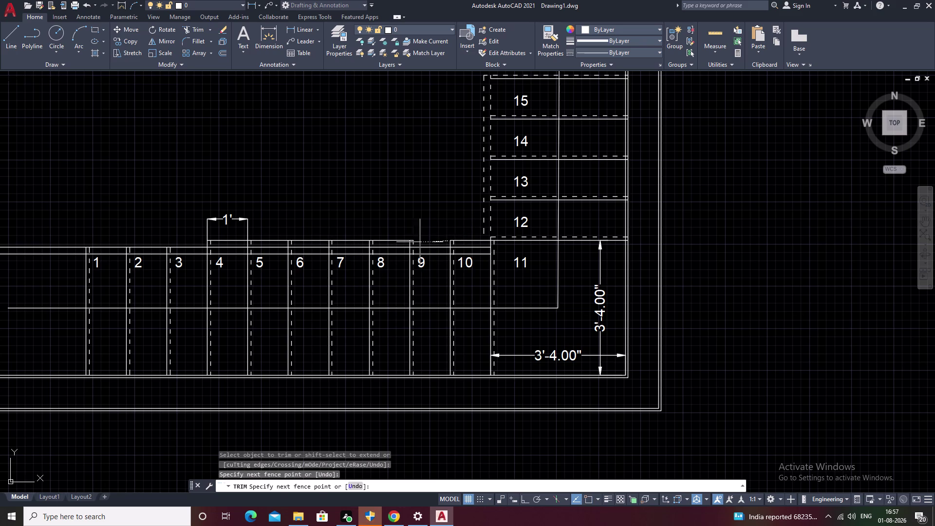
drag(423, 242, 408, 242)
scroll(up, 3)
drag(634, 231, 343, 237)
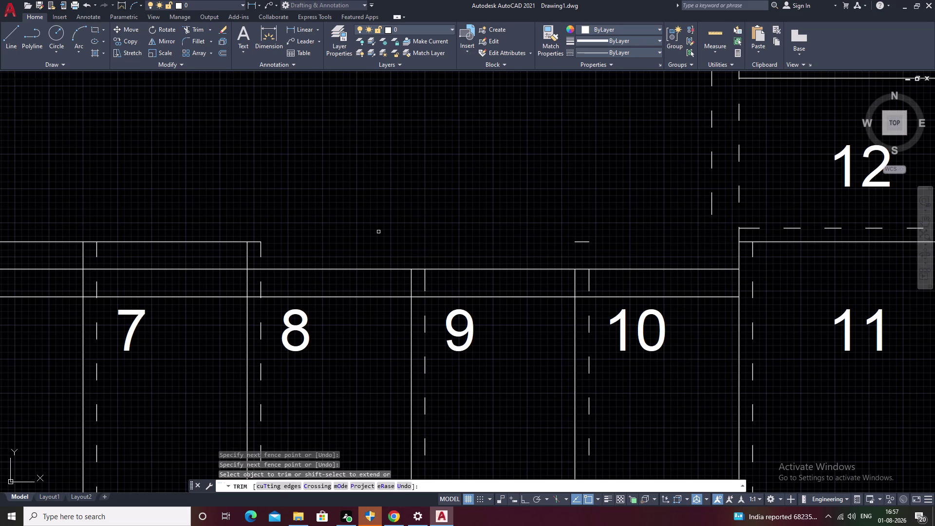
scroll(down, 3)
click(458, 235)
middle_drag(326, 221, 523, 213)
drag(546, 227, 383, 229)
drag(379, 229, 295, 228)
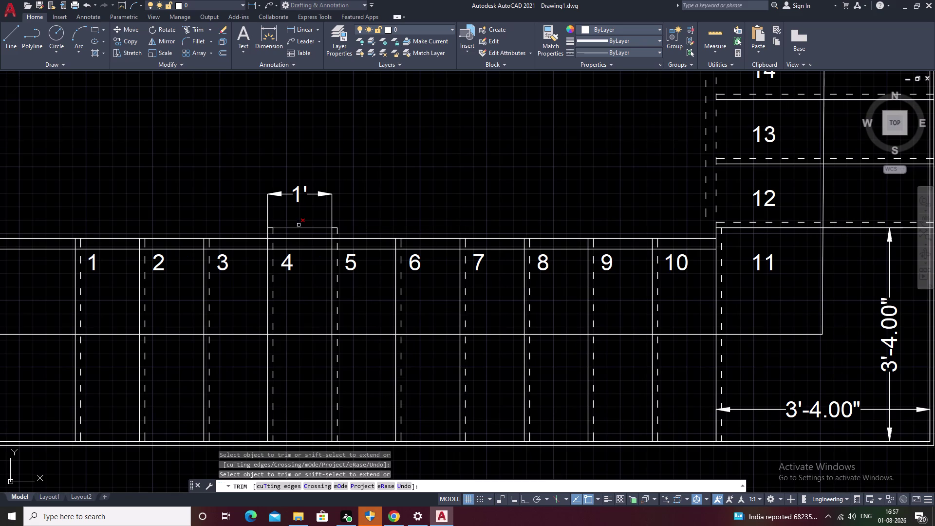
Trim the remaining handrail stubs above treads 1–5.
middle_drag(311, 220, 407, 207)
scroll(up, 3)
click(174, 220)
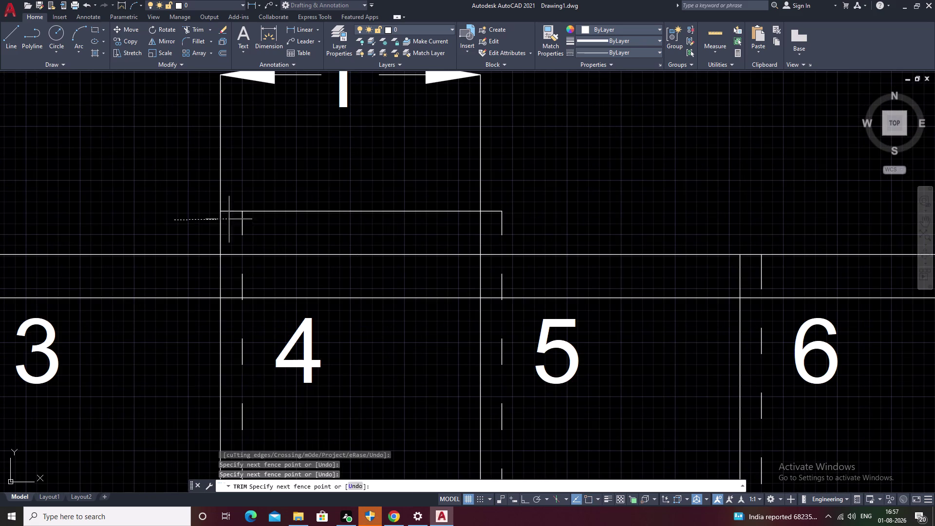
drag(603, 222, 645, 214)
scroll(down, 3)
click(493, 214)
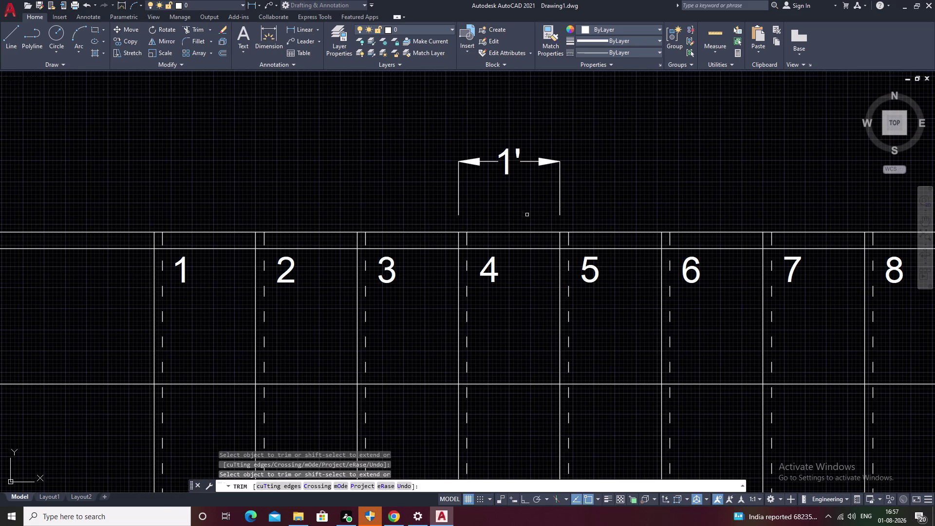
drag(591, 147, 427, 189)
scroll(up, 3)
middle_drag(529, 240, 670, 89)
scroll(down, 3)
middle_drag(552, 149, 555, 201)
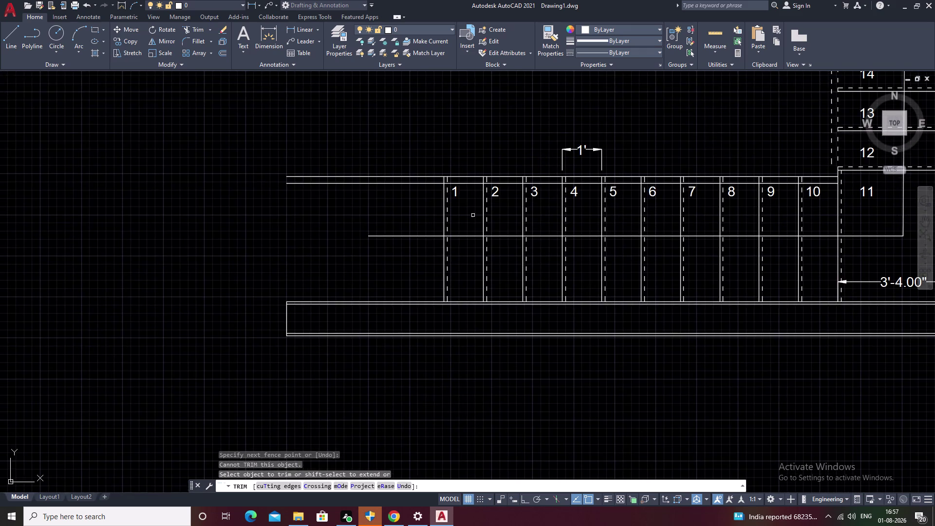
scroll(up, 3)
middle_drag(432, 130, 437, 253)
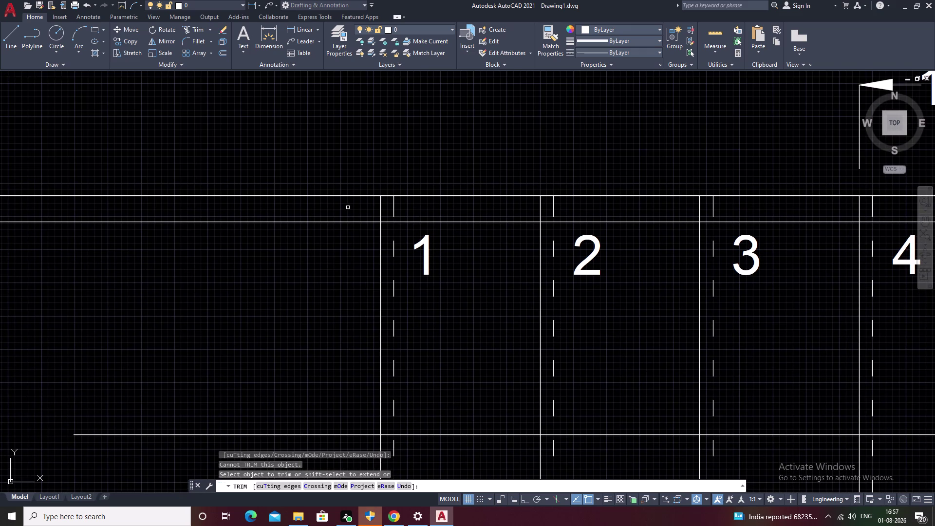
drag(349, 207, 357, 208)
drag(433, 211, 561, 209)
drag(603, 209, 463, 207)
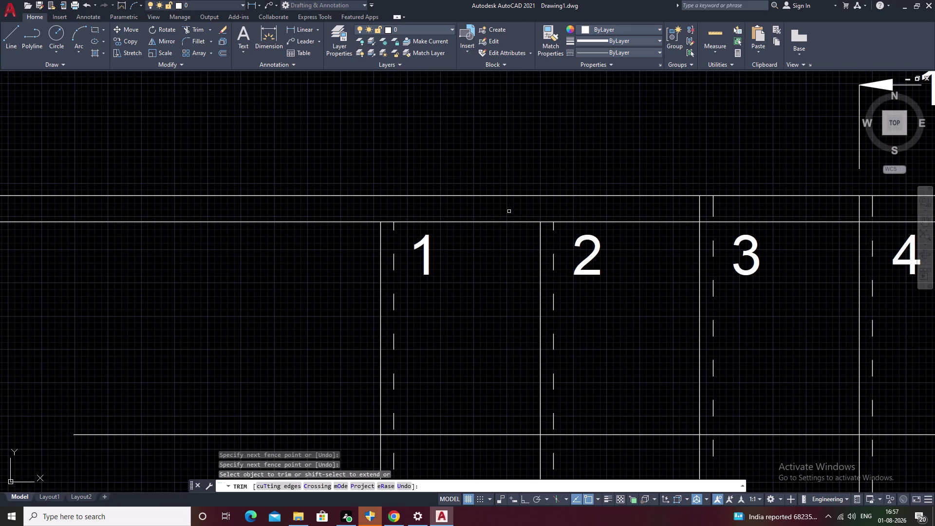
scroll(down, 3)
middle_drag(613, 209, 370, 217)
drag(378, 219, 516, 218)
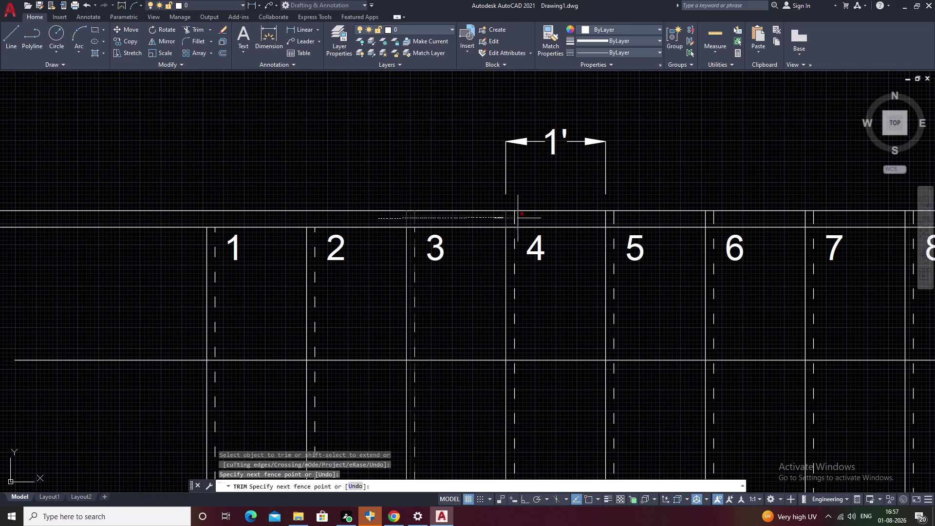
drag(516, 218, 554, 219)
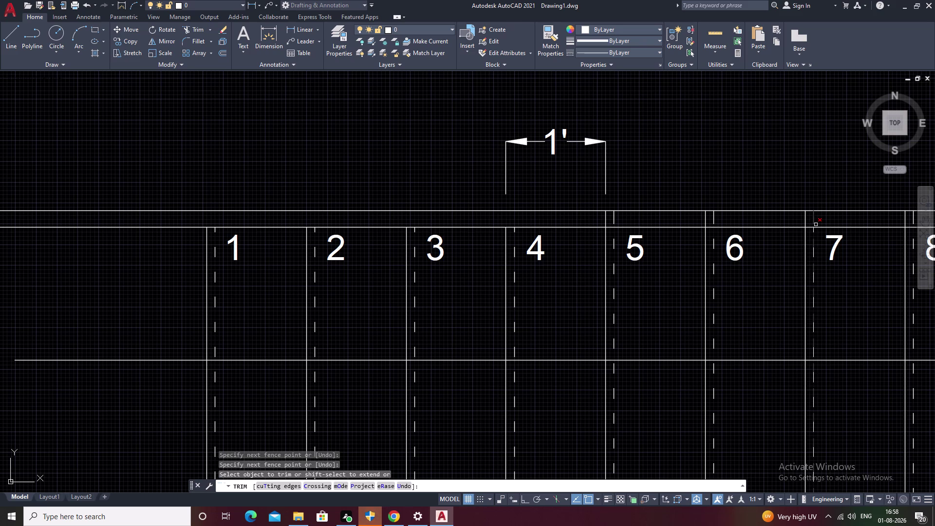
Trim the stubs inside the handrail near treads 4–7, undoing two mis-trims.
middle_drag(783, 215, 604, 229)
drag(411, 235, 416, 235)
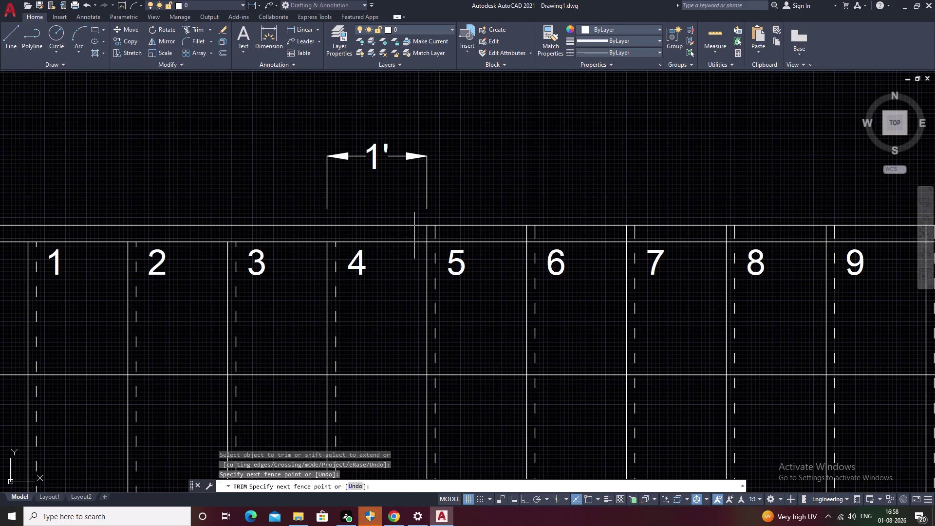
drag(416, 236, 551, 243)
drag(554, 243, 425, 238)
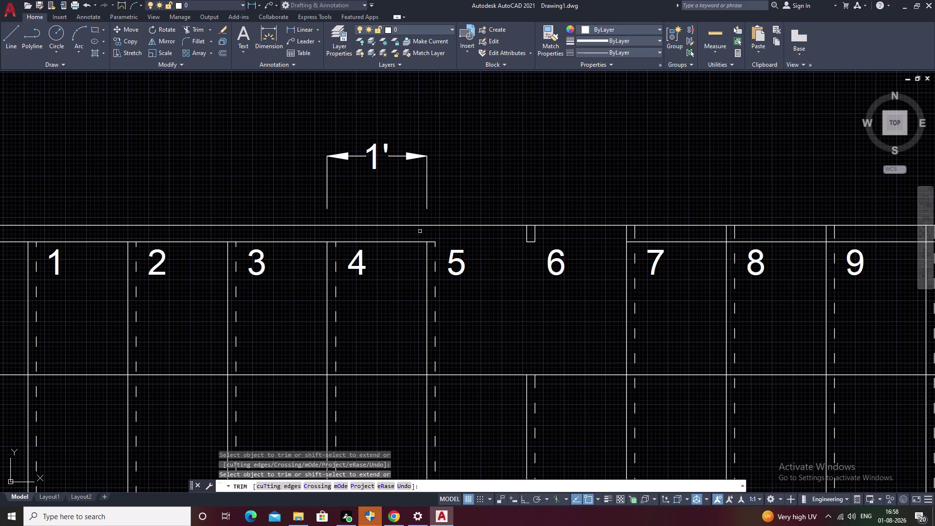
key(ctrl+z)
key(ctrl+z)
drag(579, 219, 615, 222)
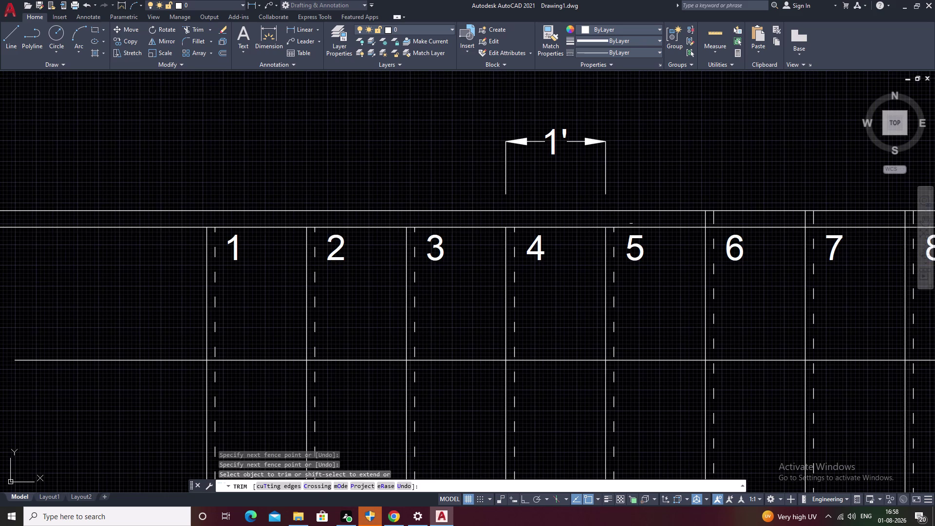
middle_drag(645, 222, 425, 252)
drag(469, 249, 521, 250)
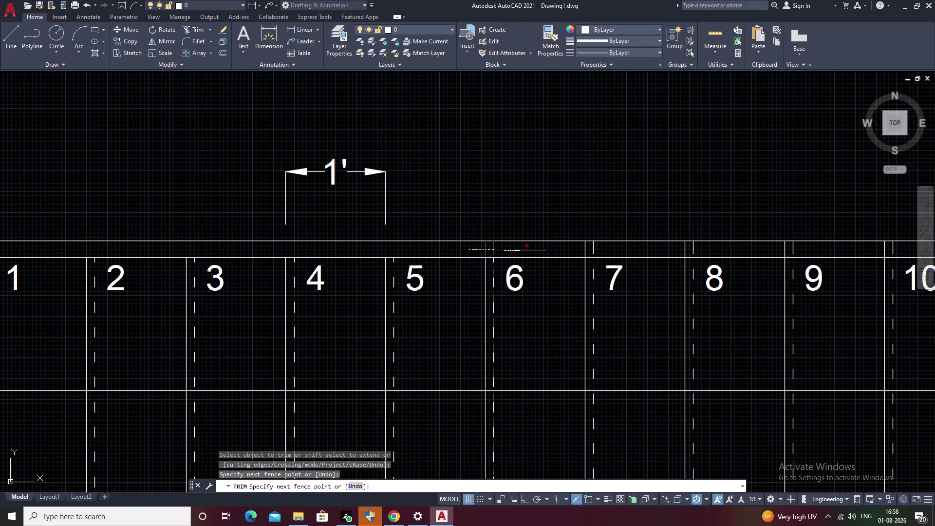
drag(521, 251, 618, 251)
Trim the stubs above treads 8–10, end trimming, and view treads 11–15.
middle_drag(618, 251, 400, 267)
click(448, 266)
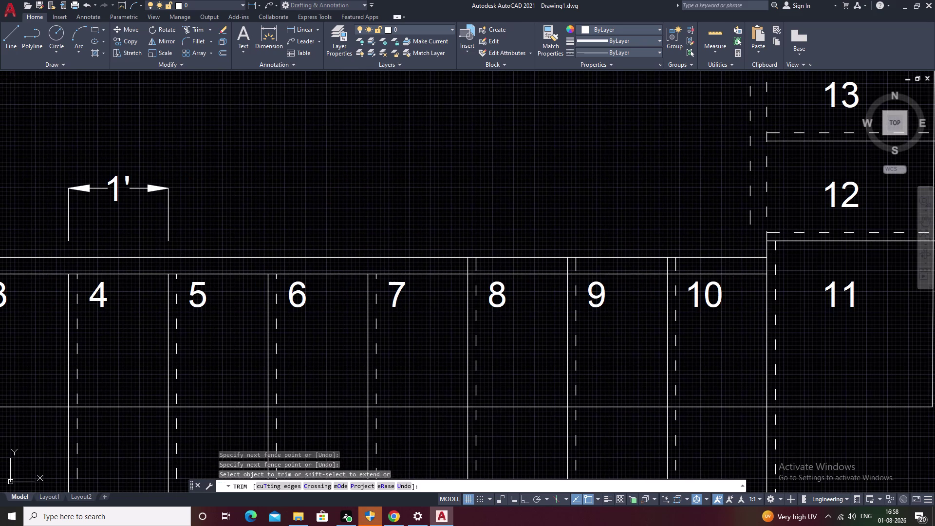
drag(447, 265, 474, 266)
drag(479, 266, 671, 265)
drag(692, 265, 600, 265)
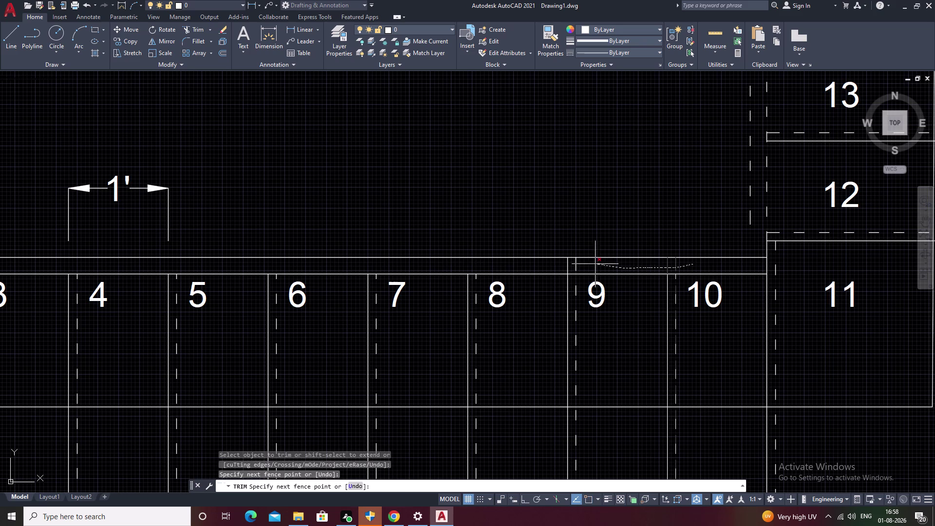
drag(601, 264, 541, 264)
scroll(down, 3)
middle_drag(621, 263, 470, 267)
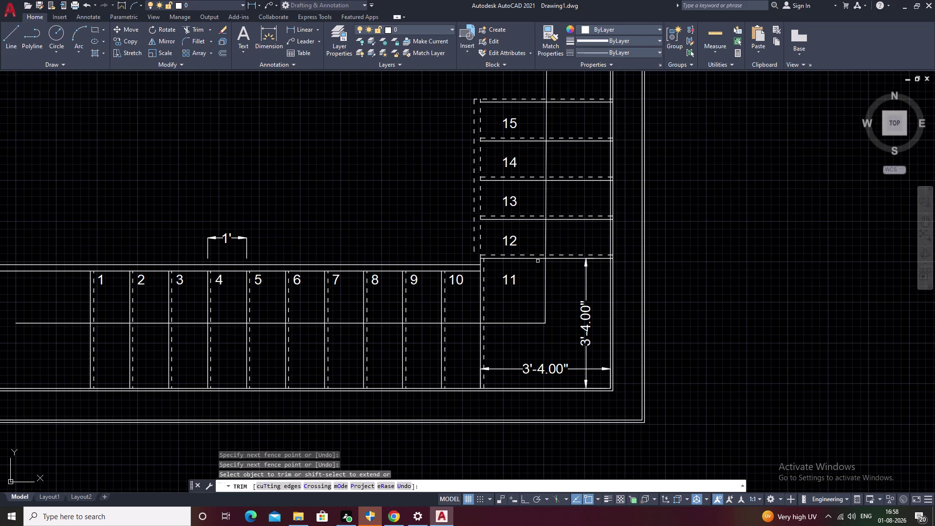
scroll(up, 3)
key(Escape)
scroll(up, 3)
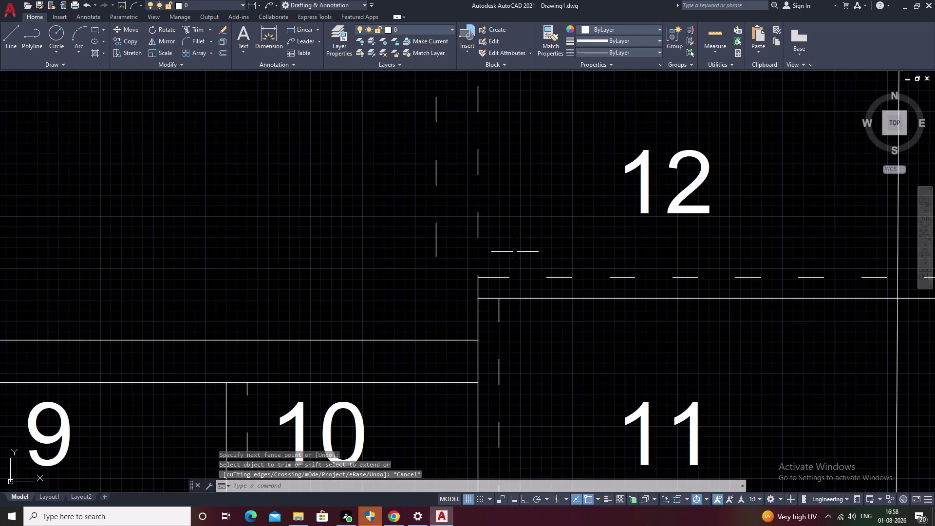
scroll(down, 3)
scroll(down, 3)
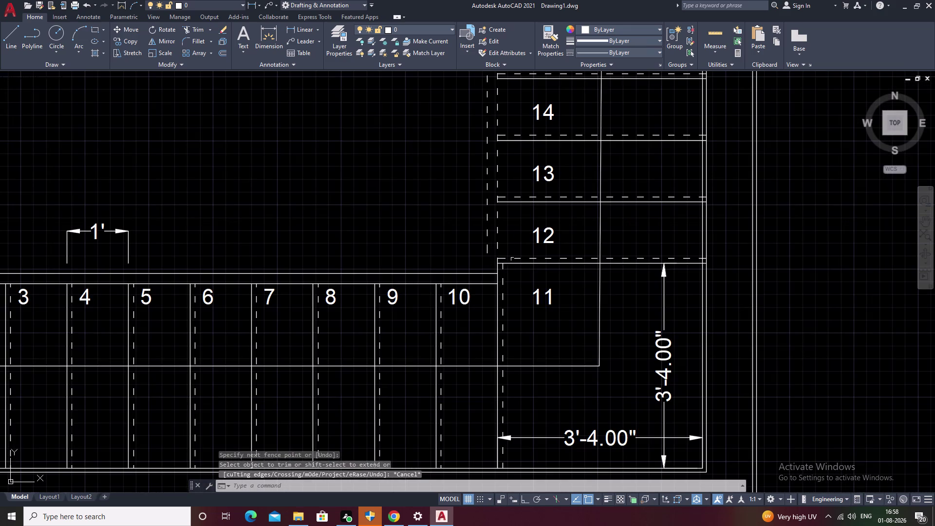
key(Escape)
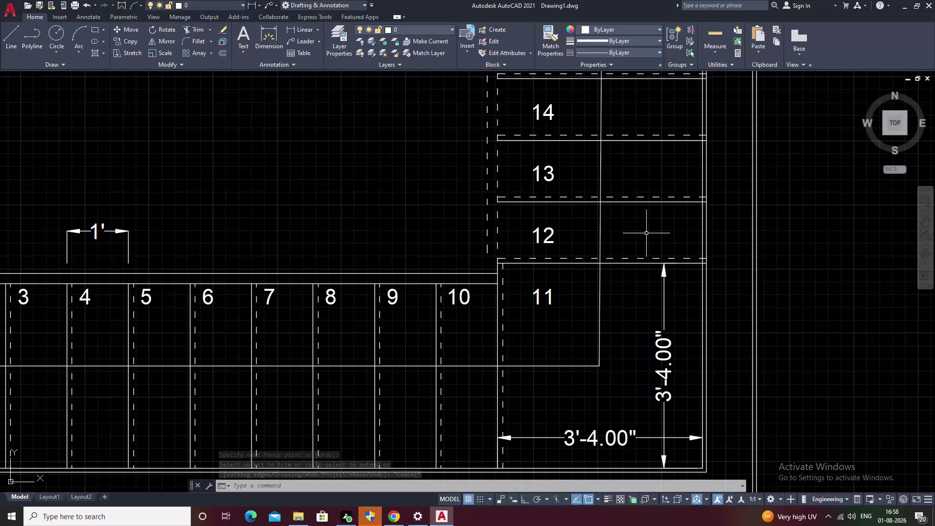
scroll(down, 3)
middle_drag(610, 230, 599, 277)
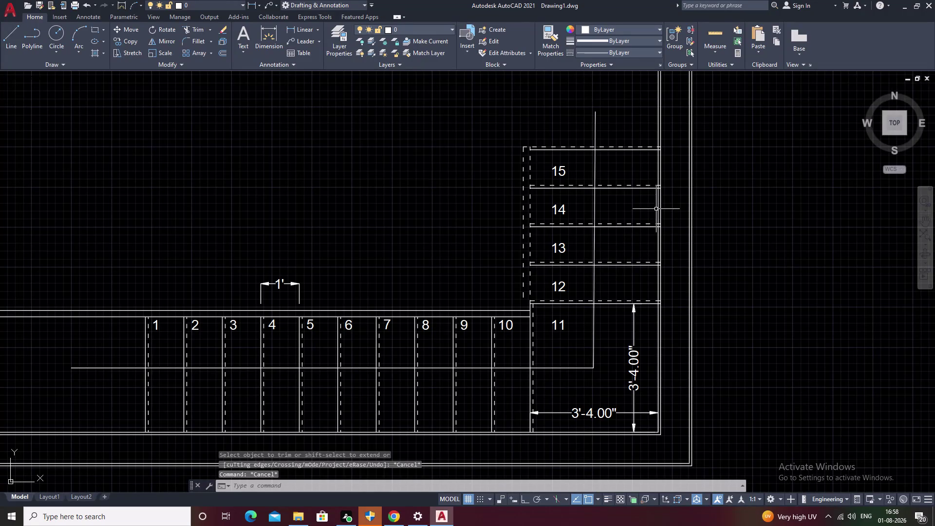
Attempt a 3-inch offset of a line near tread 15, then cancel it.
text(O)
key(space)
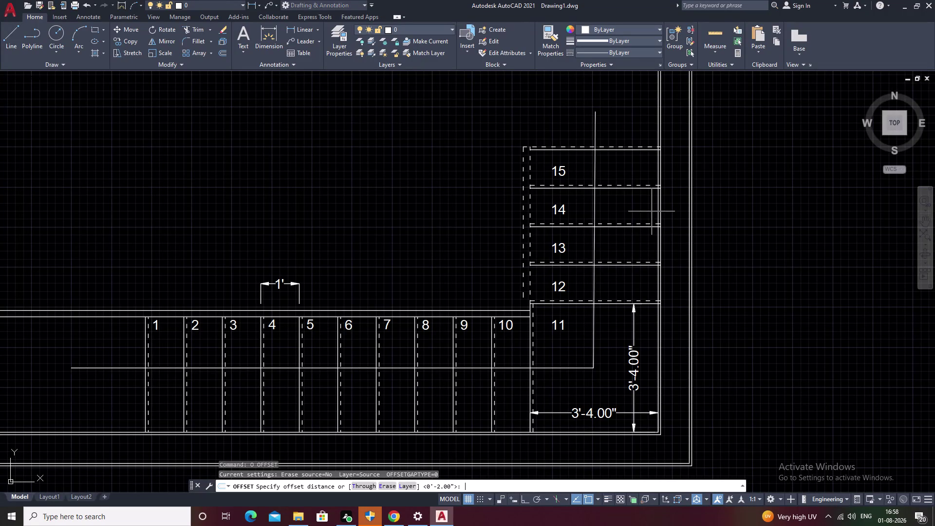
key(3)
text(')
key(space)
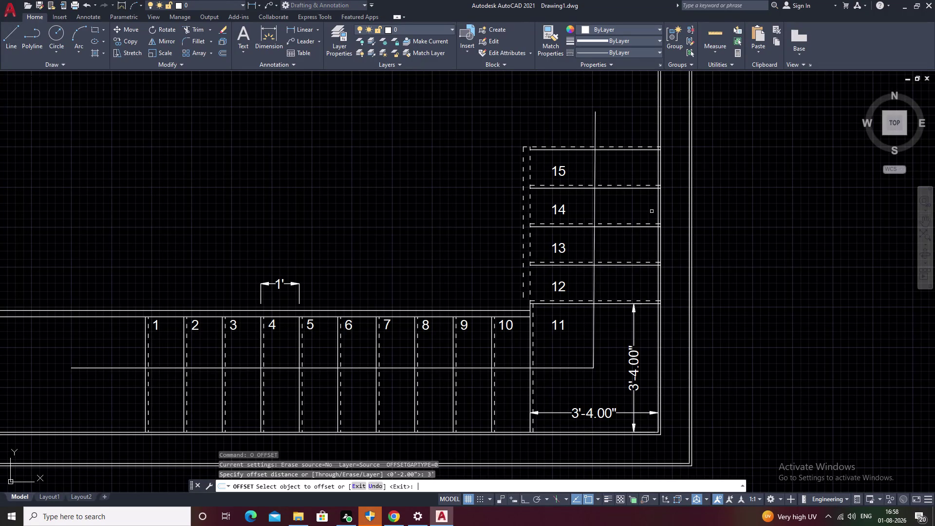
scroll(up, 3)
double_click(656, 198)
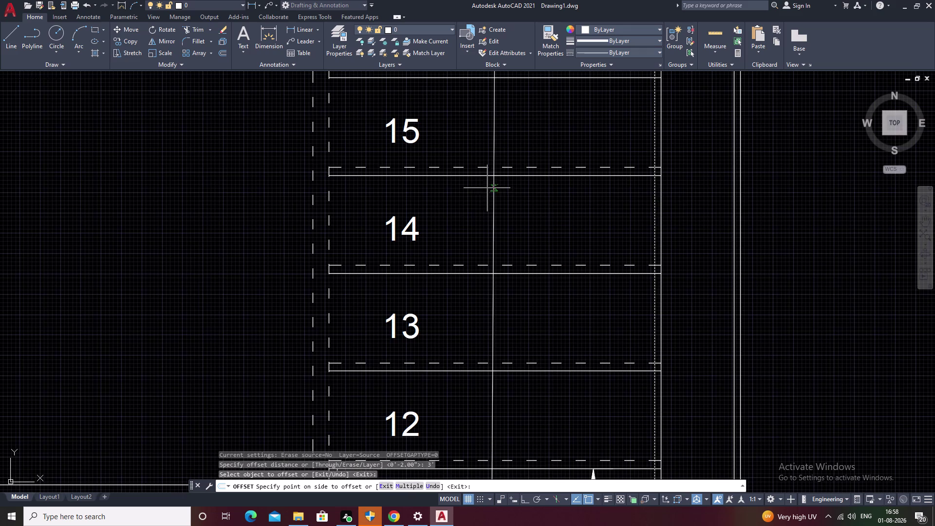
click(465, 193)
scroll(down, 3)
click(405, 216)
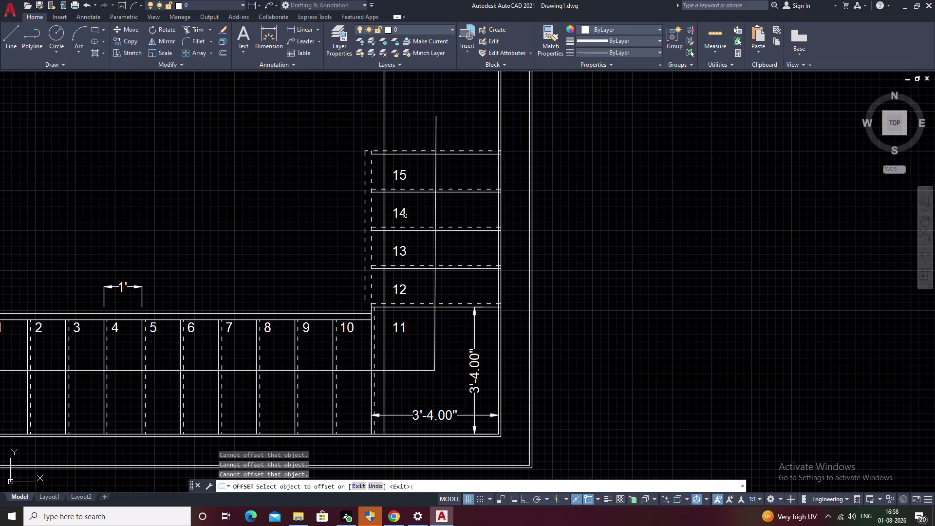
key(Escape)
Offset the vertical line beside treads 11–15 by 2 inches.
key(o)
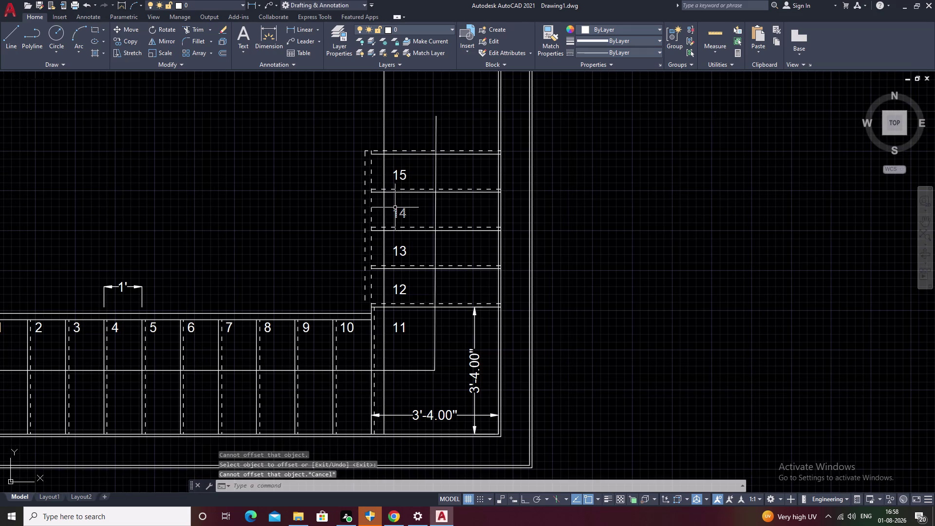
key(space)
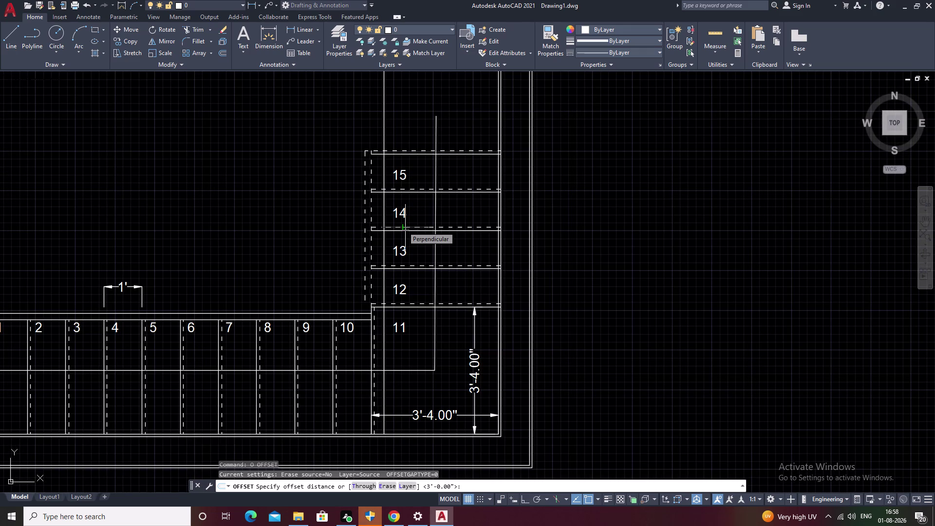
key(3)
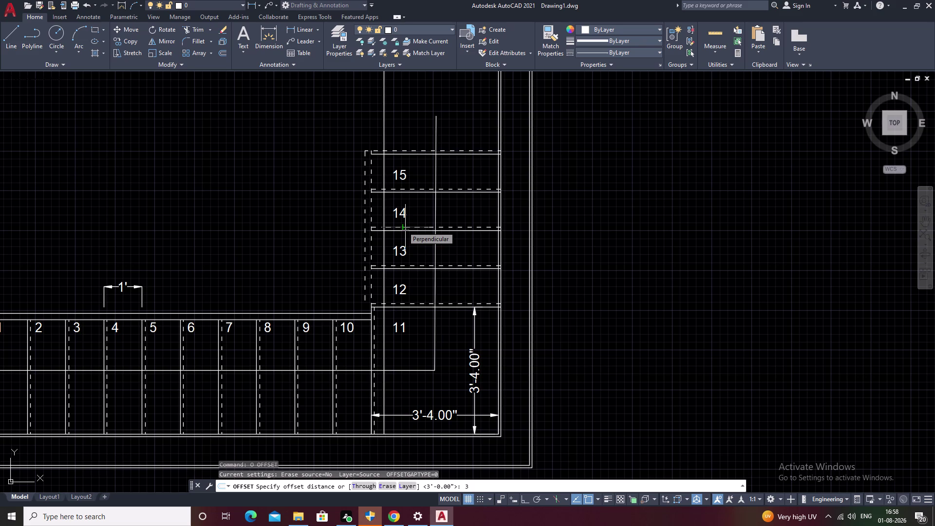
key(BackSpace)
text(2)
key(space)
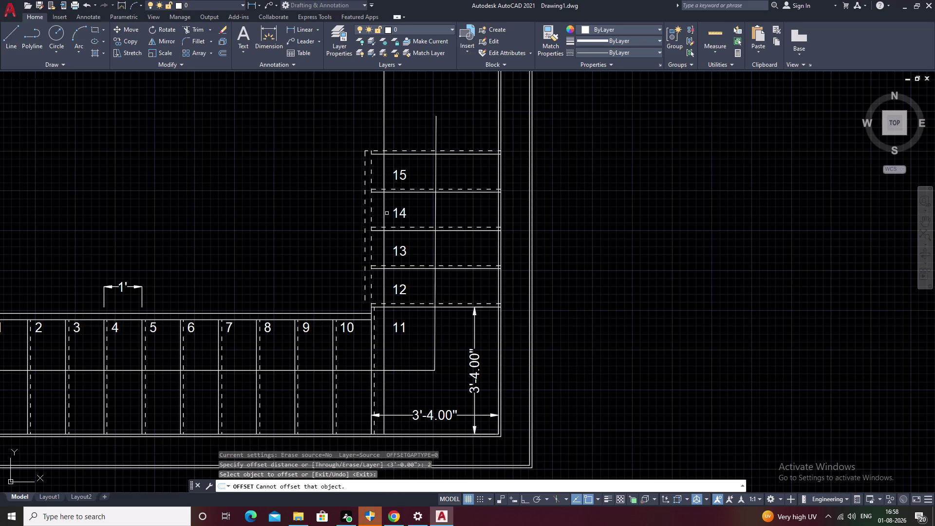
click(385, 210)
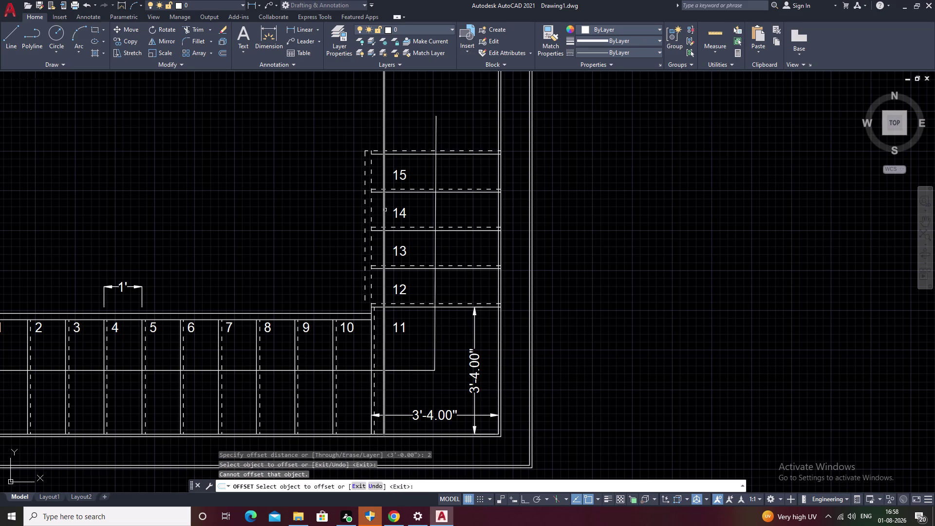
click(383, 210)
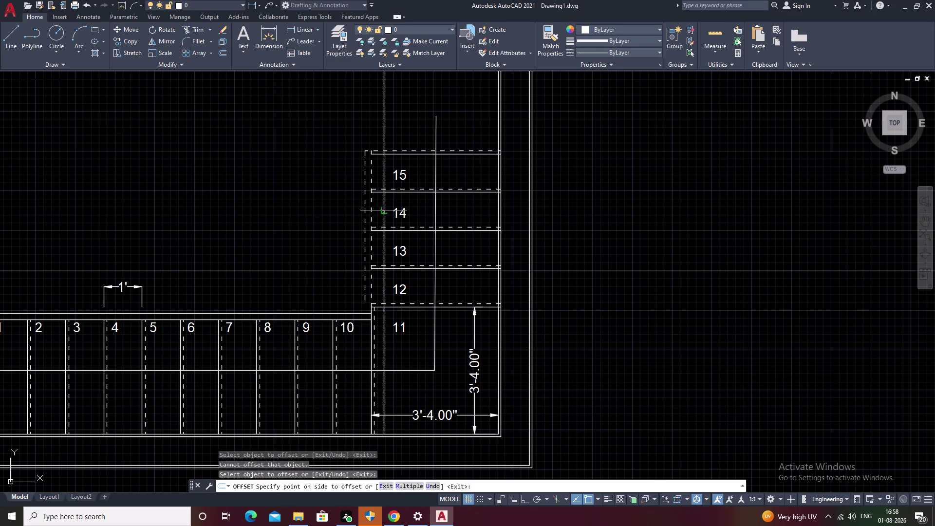
click(377, 212)
key(Escape)
key(Escape)
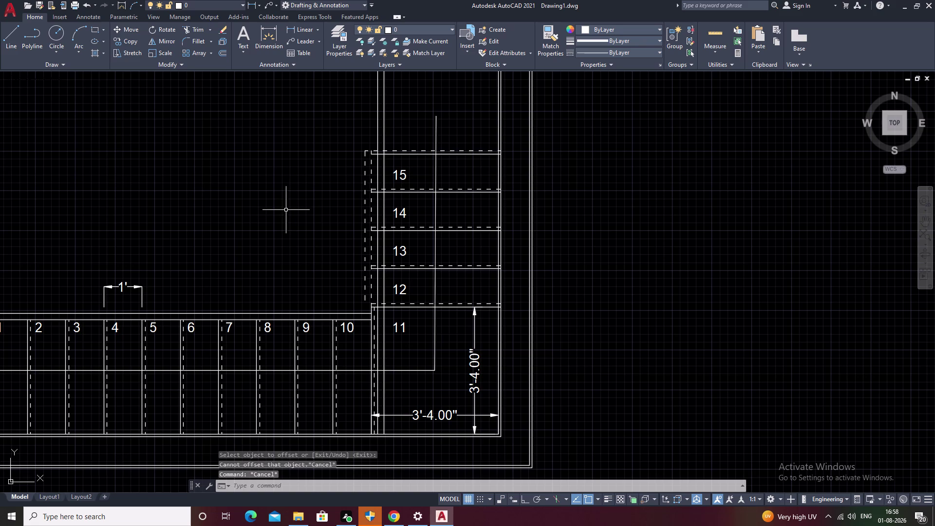
Start TRIM and fence-trim the excess line ends at the landing corner near tread 12.
text(TR)
key(space)
key(space)
drag(355, 124, 361, 244)
scroll(up, 3)
drag(367, 155, 368, 161)
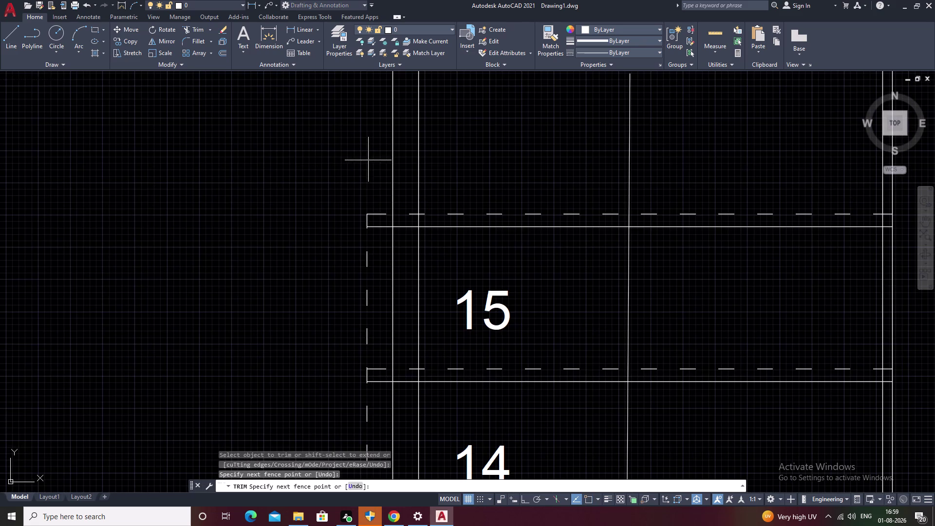
drag(368, 162, 351, 331)
scroll(down, 3)
middle_drag(341, 290, 395, 75)
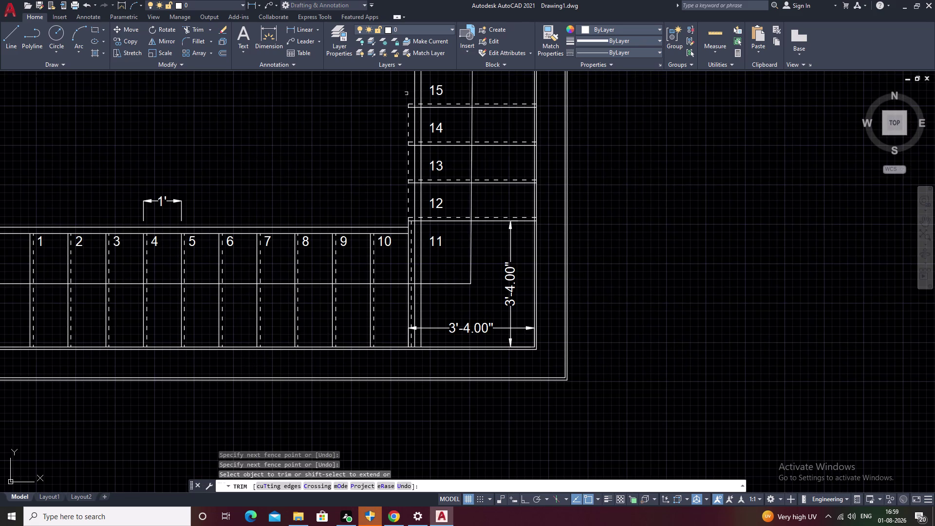
click(402, 98)
drag(402, 99, 404, 208)
Trim the stray line ends beside tread 11, at the corner and near tread 15.
scroll(up, 3)
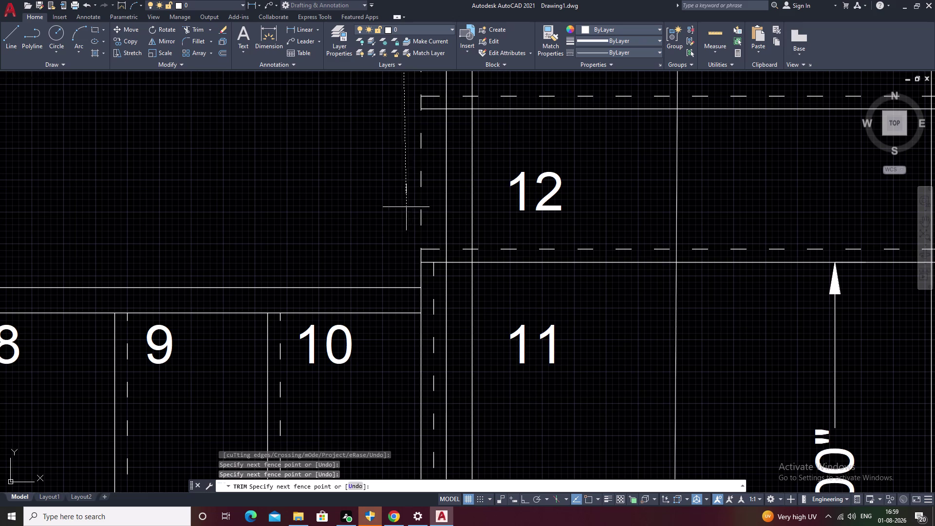
click(427, 219)
double_click(423, 244)
drag(427, 250, 428, 265)
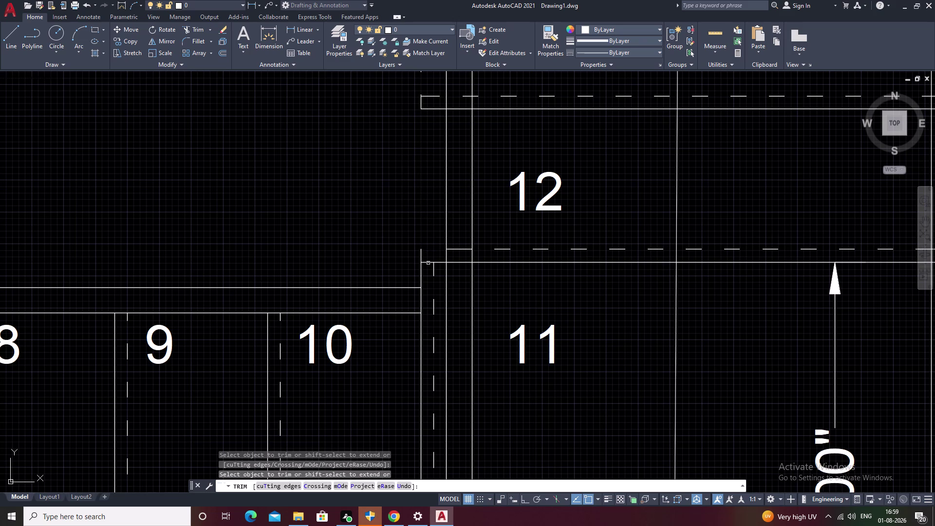
drag(428, 265, 426, 273)
double_click(421, 260)
drag(428, 257, 428, 274)
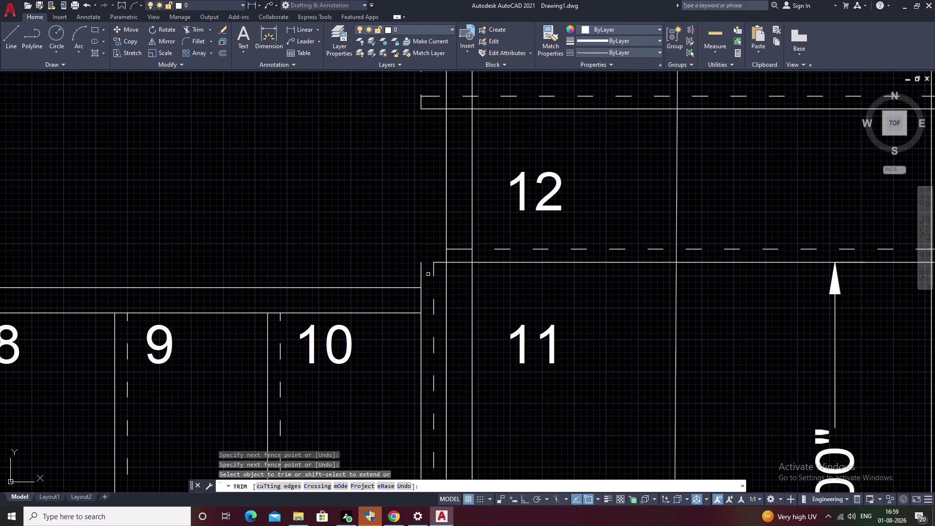
scroll(down, 3)
middle_drag(407, 198, 409, 275)
scroll(down, 3)
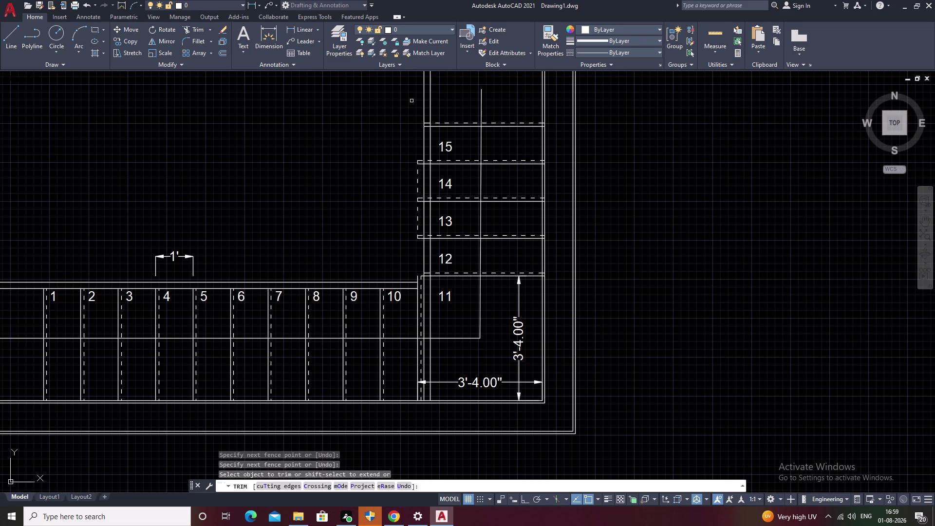
drag(411, 101, 422, 158)
Undo the wrong trims.
key(ctrl+z)
scroll(up, 3)
scroll(down, 3)
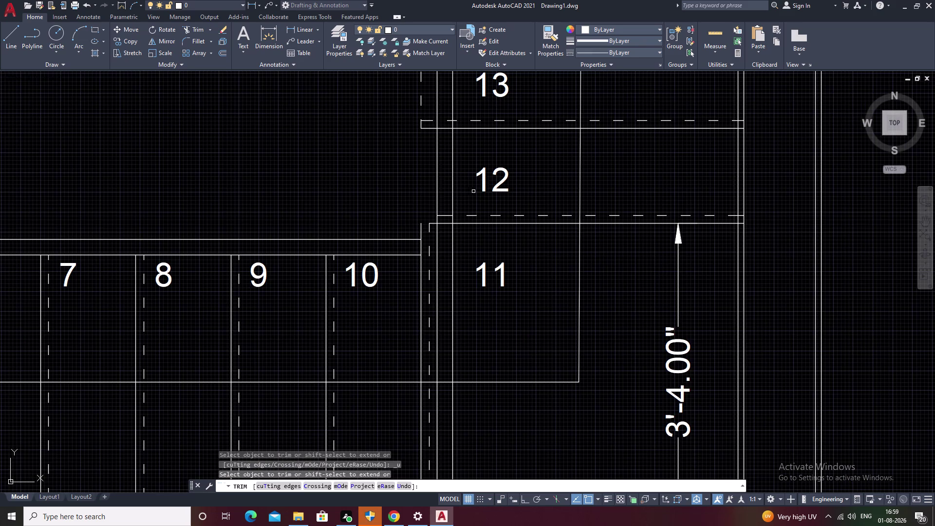
key(ctrl+z)
scroll(down, 3)
scroll(down, 3)
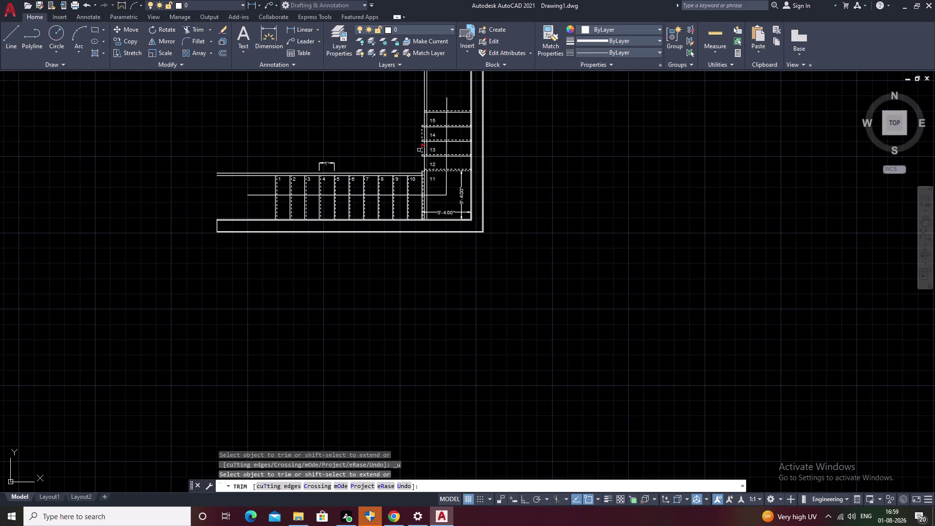
key(ctrl+z)
key(ctrl+z)
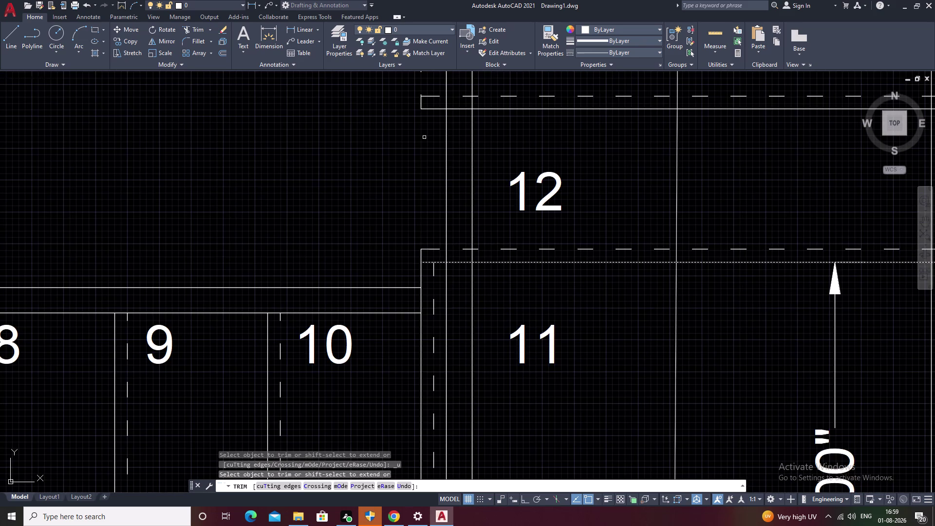
key(ctrl+z)
scroll(down, 3)
Trim the line ends near treads 13, 14 and 15.
middle_drag(443, 173, 516, 184)
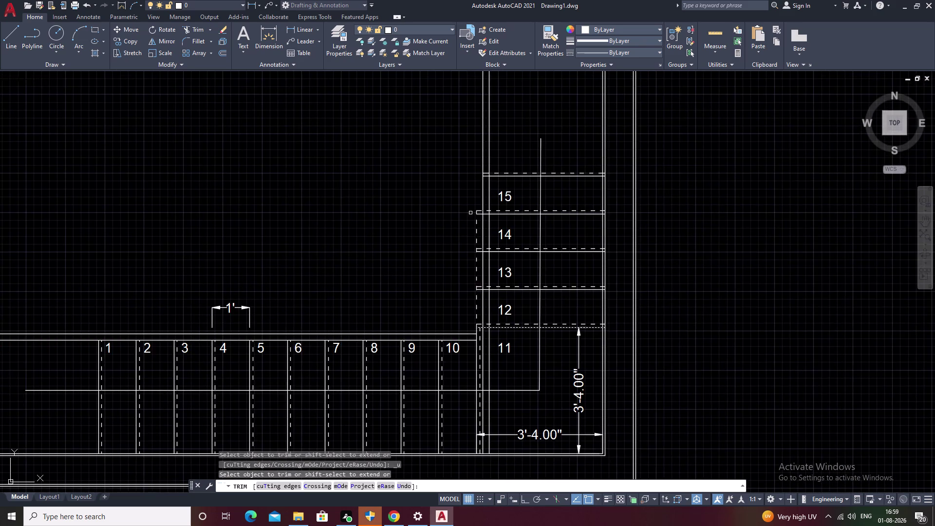
scroll(up, 3)
drag(497, 80, 501, 256)
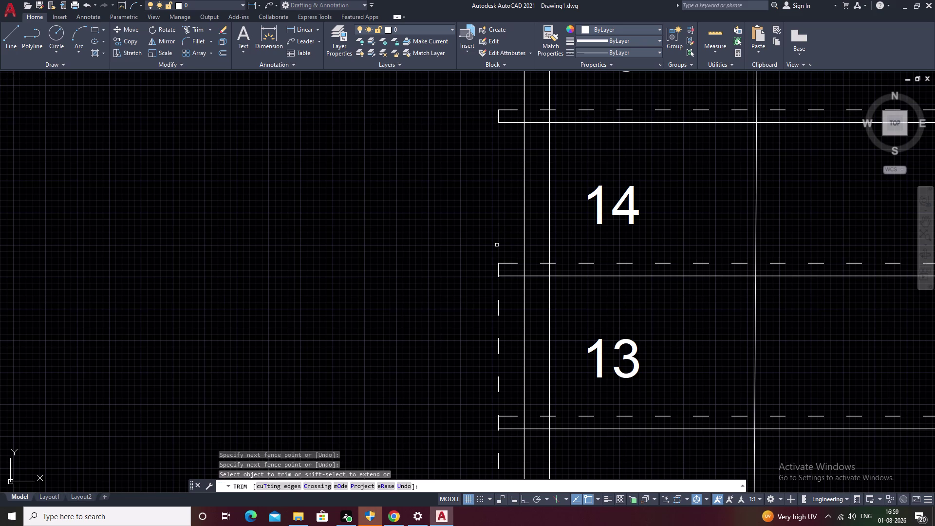
drag(509, 92, 495, 248)
scroll(down, 3)
middle_drag(488, 197, 488, 144)
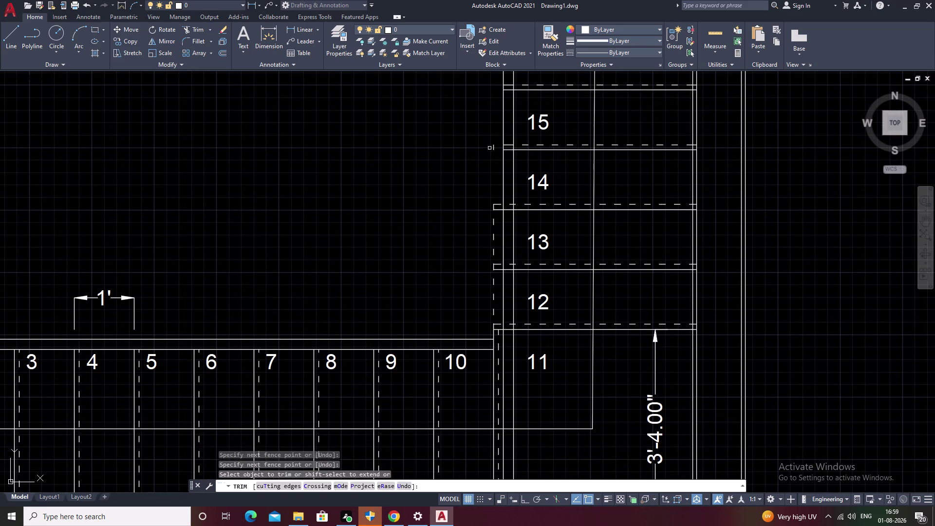
click(492, 148)
middle_drag(489, 212, 489, 169)
scroll(up, 3)
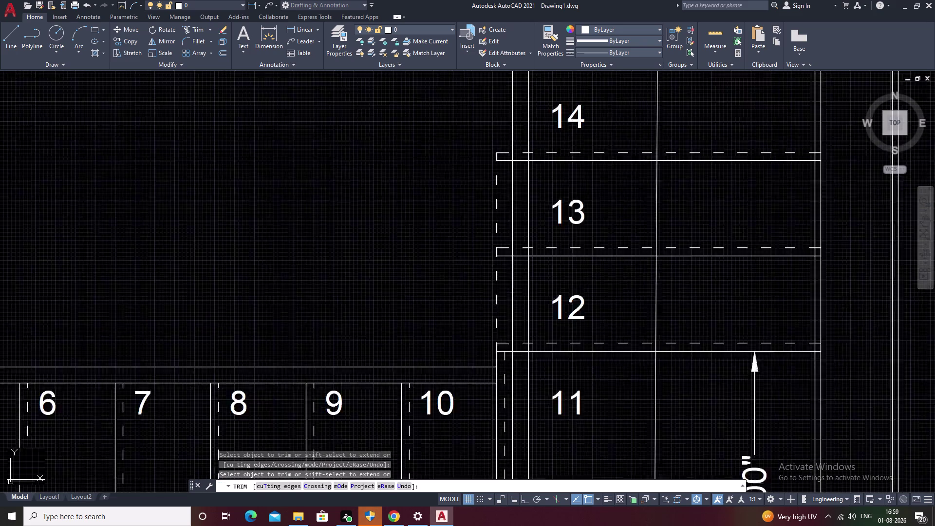
drag(506, 111, 497, 290)
scroll(down, 3)
middle_drag(492, 251, 493, 118)
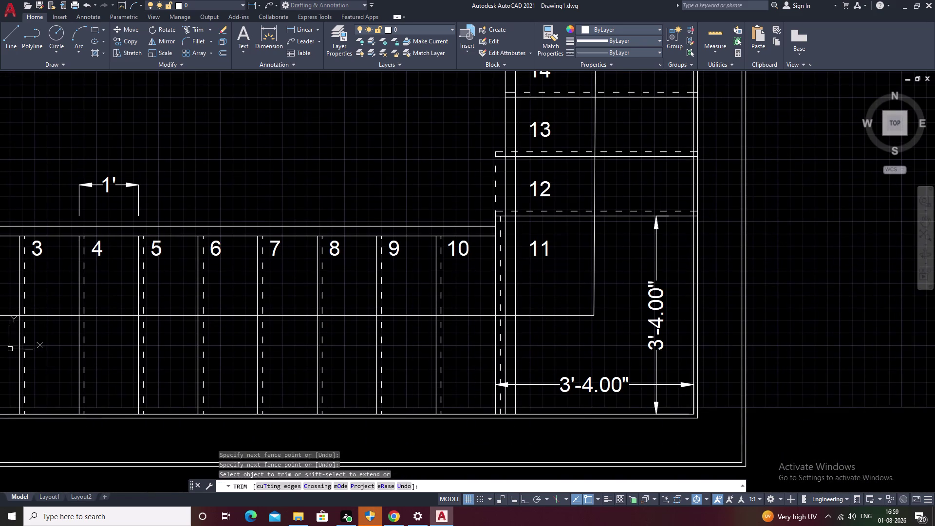
Trim the remaining corner line ends near treads 10 and 11, then end trimming.
click(497, 133)
drag(497, 137, 500, 197)
drag(497, 141, 497, 182)
middle_drag(492, 193, 494, 167)
scroll(up, 3)
drag(511, 191, 512, 200)
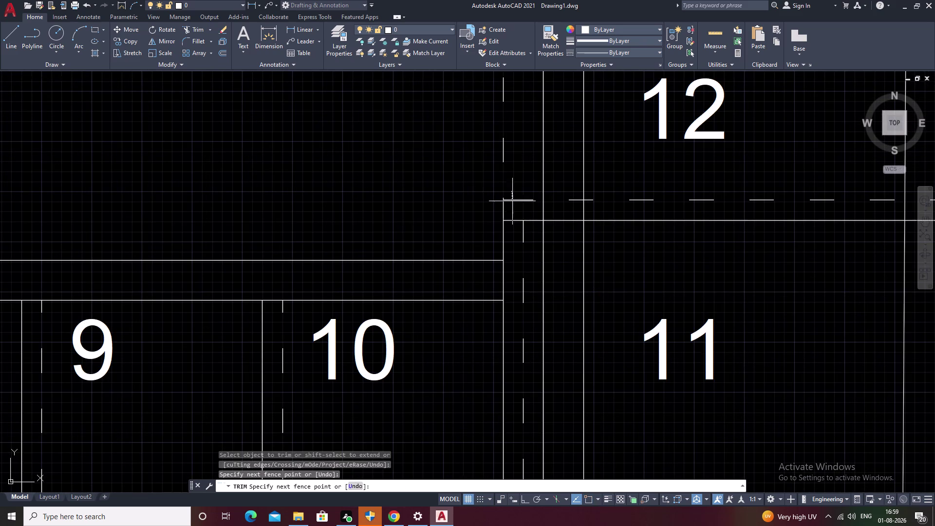
drag(512, 200, 517, 229)
click(504, 154)
scroll(down, 3)
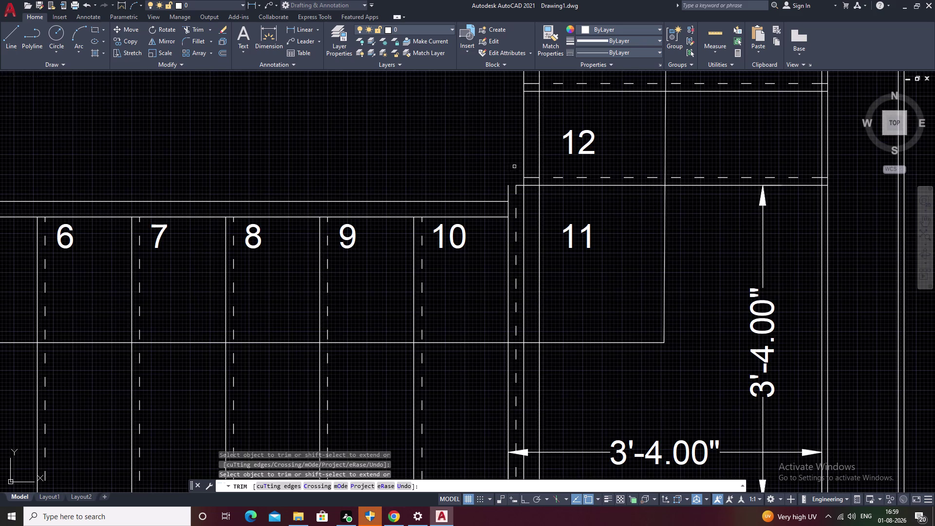
key(Escape)
scroll(down, 3)
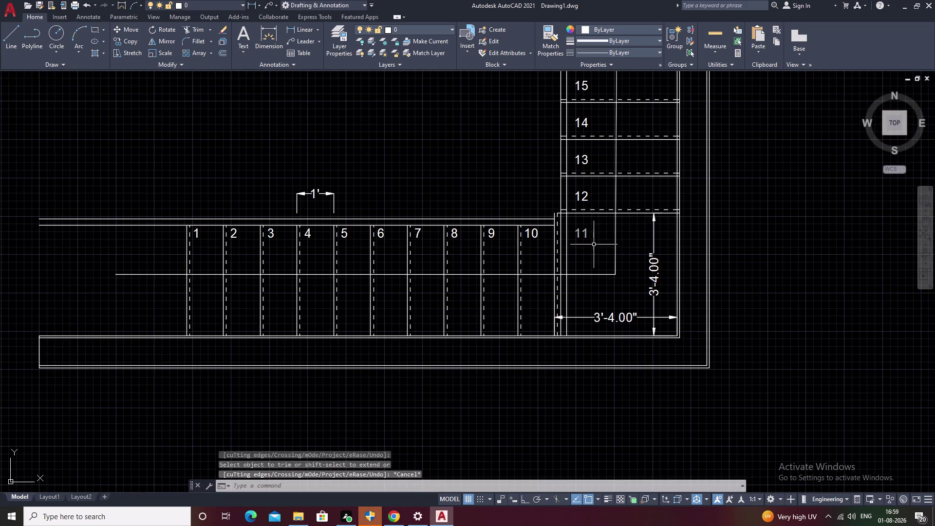
middle_drag(593, 246, 498, 243)
scroll(up, 3)
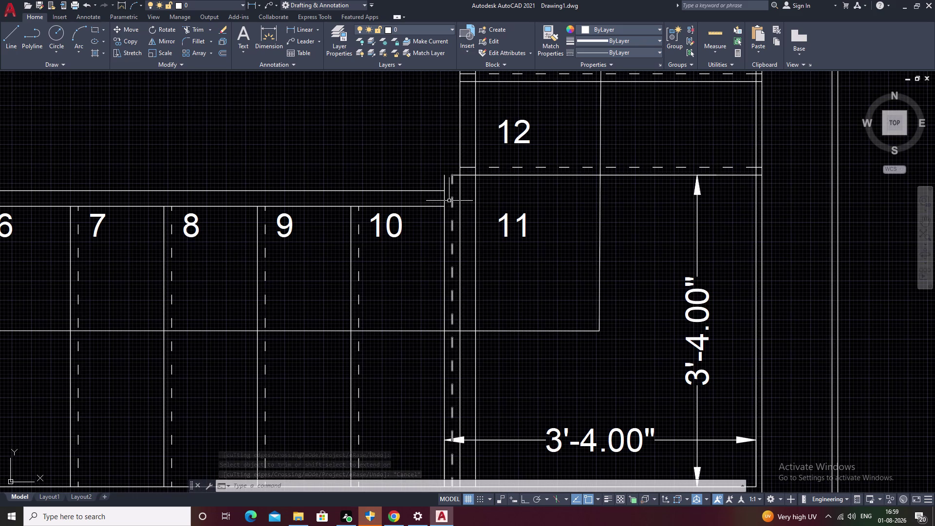
click(440, 189)
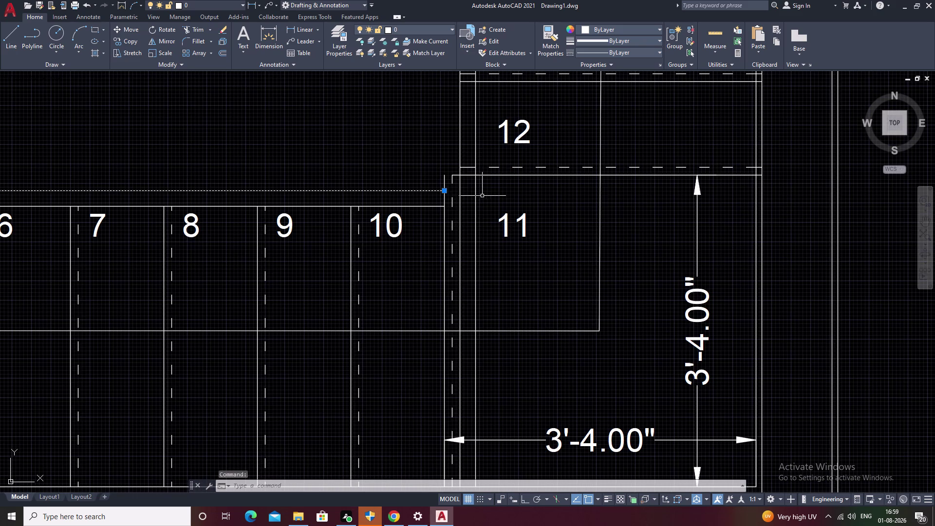
click(475, 274)
text(E)
key(space)
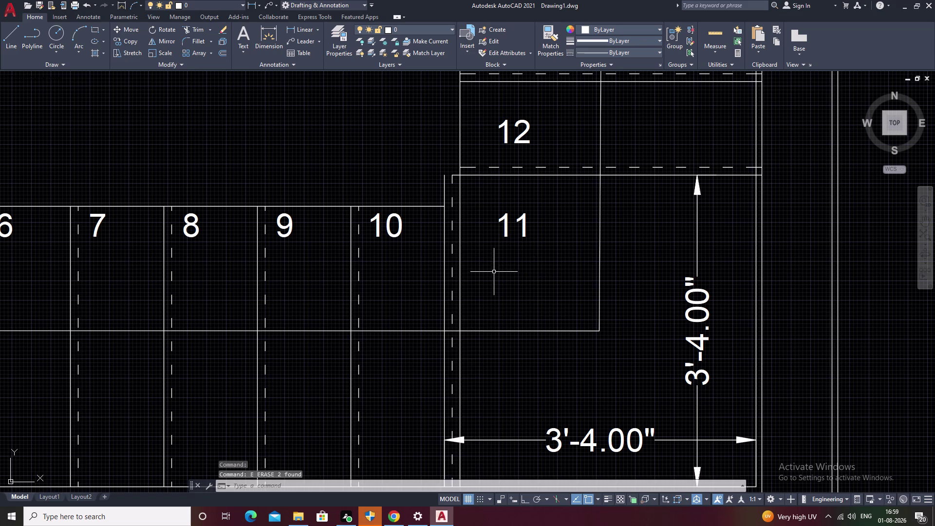
scroll(down, 3)
key(ctrl+z)
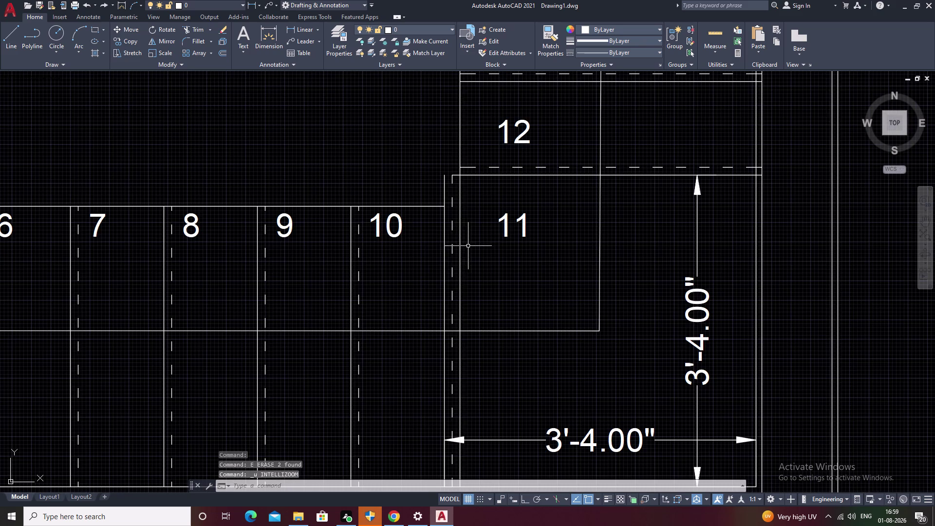
scroll(up, 3)
scroll(down, 3)
middle_drag(319, 199, 519, 227)
scroll(down, 3)
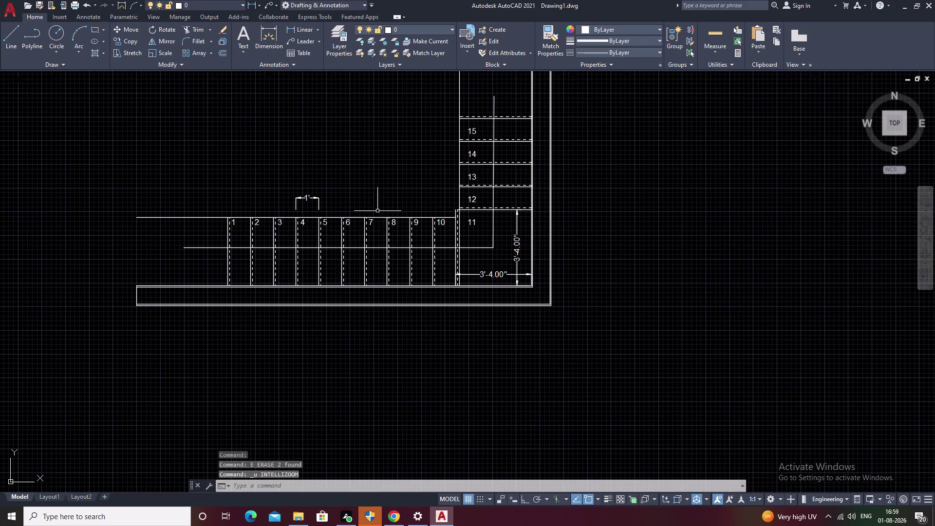
middle_drag(382, 212, 421, 215)
key(Escape)
scroll(up, 3)
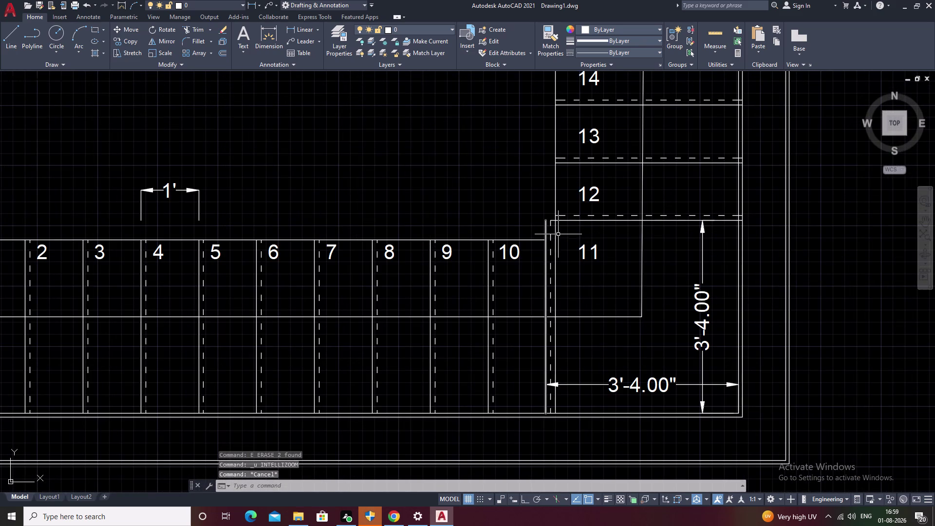
scroll(down, 3)
middle_drag(555, 194, 545, 221)
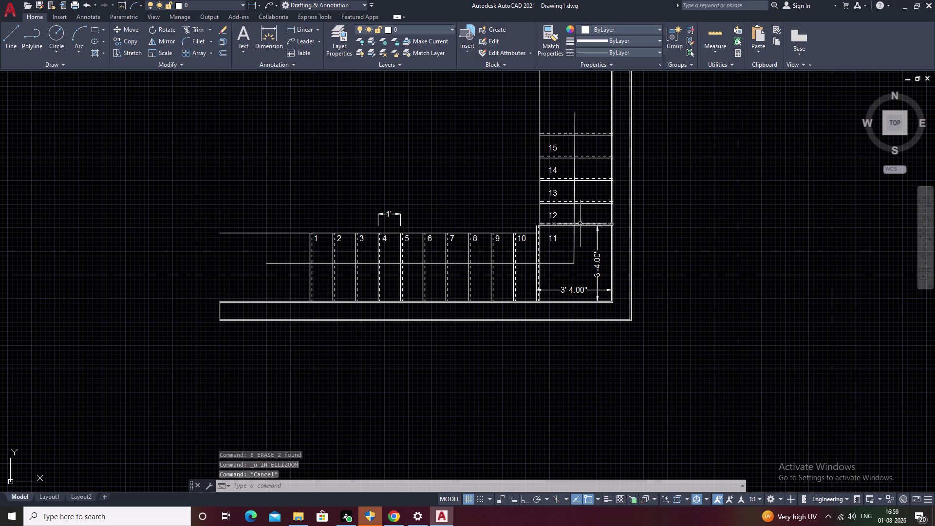
key(ctrl+z)
key(ctrl+z)
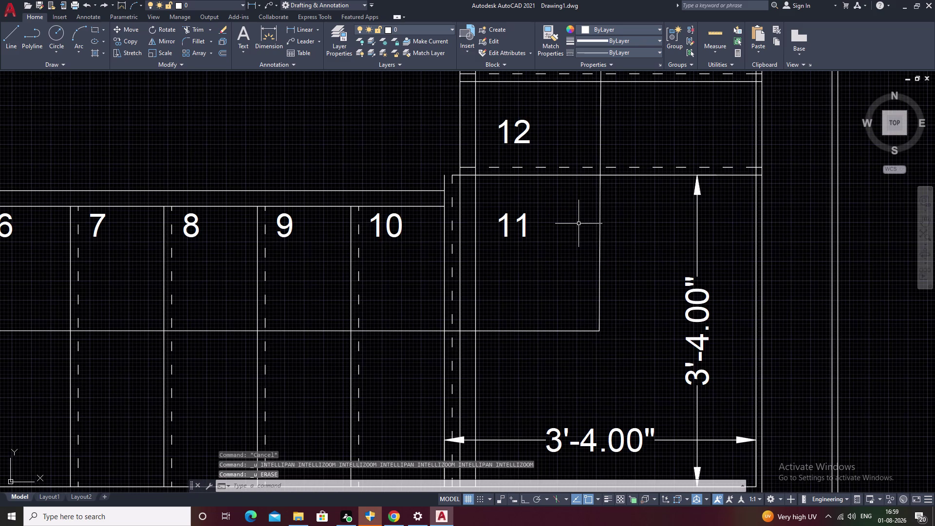
scroll(down, 3)
middle_drag(524, 194, 519, 237)
scroll(up, 3)
scroll(down, 3)
key(Escape)
key(o)
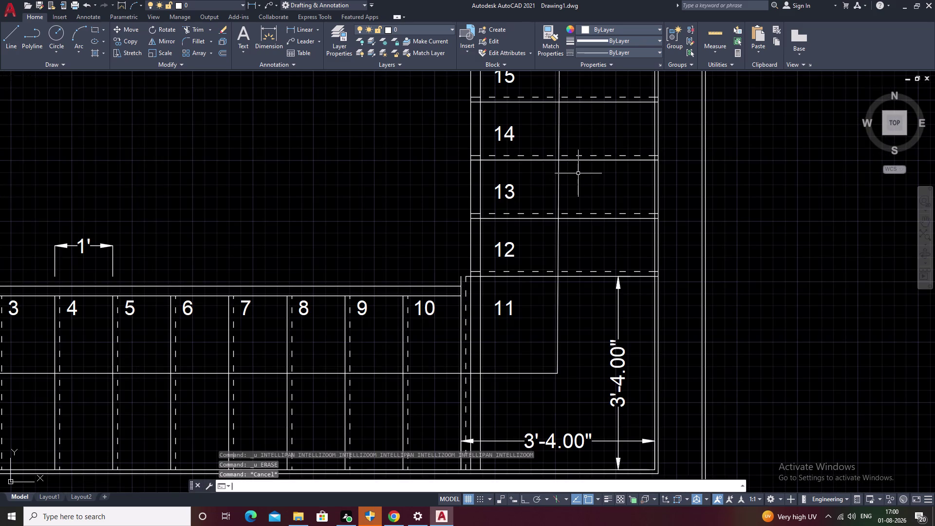
key(space)
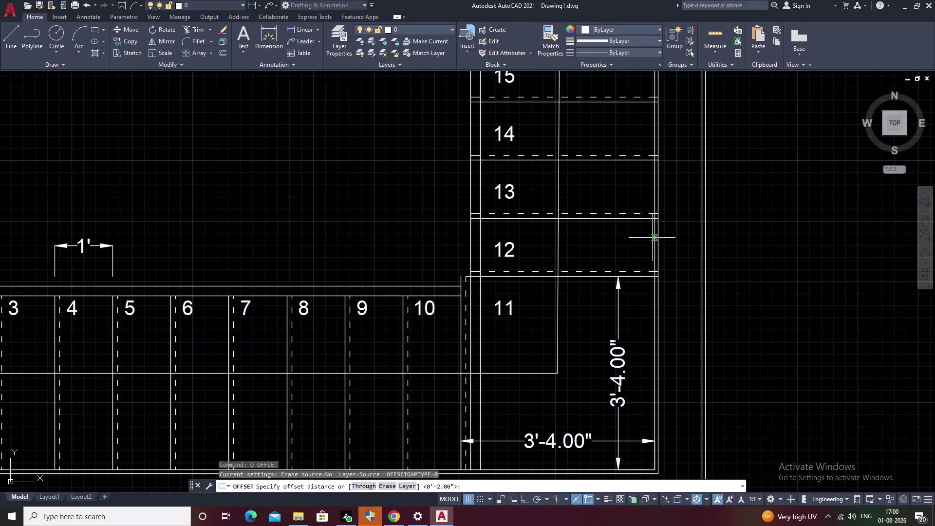
click(655, 240)
click(482, 233)
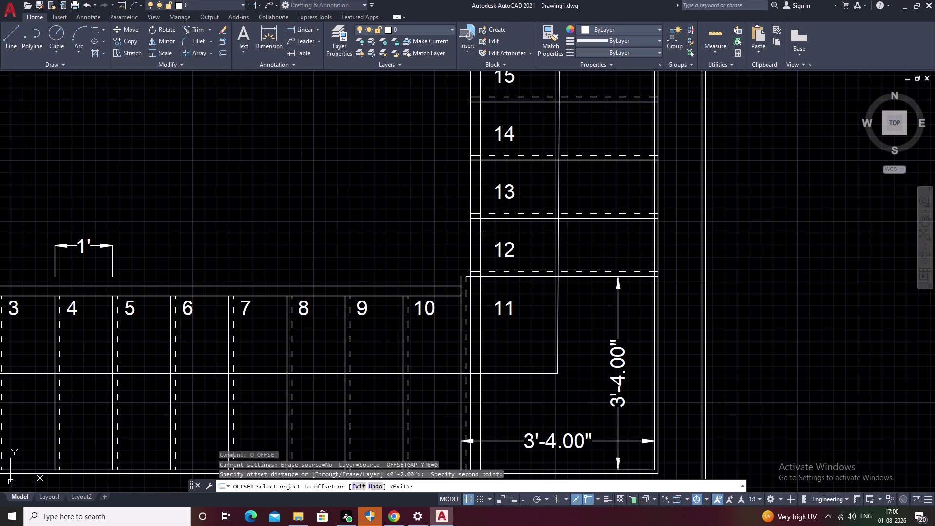
key(space)
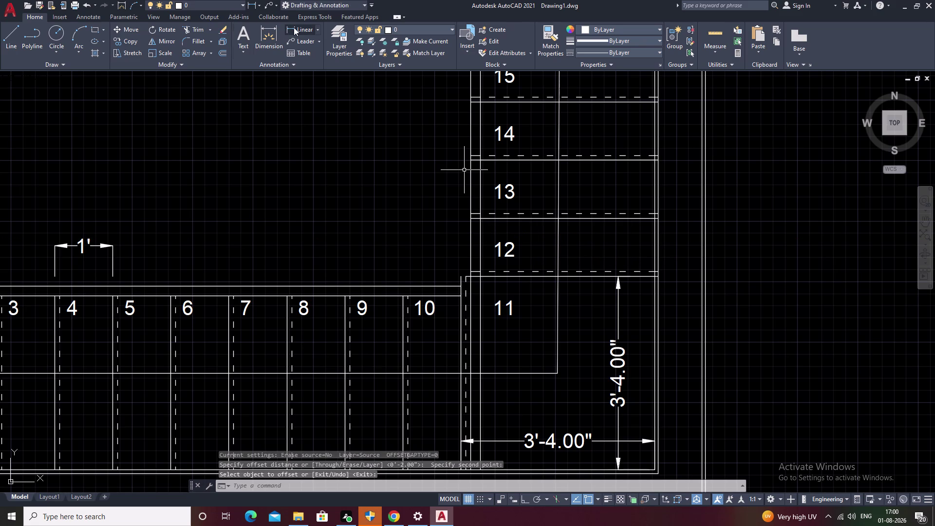
click(293, 27)
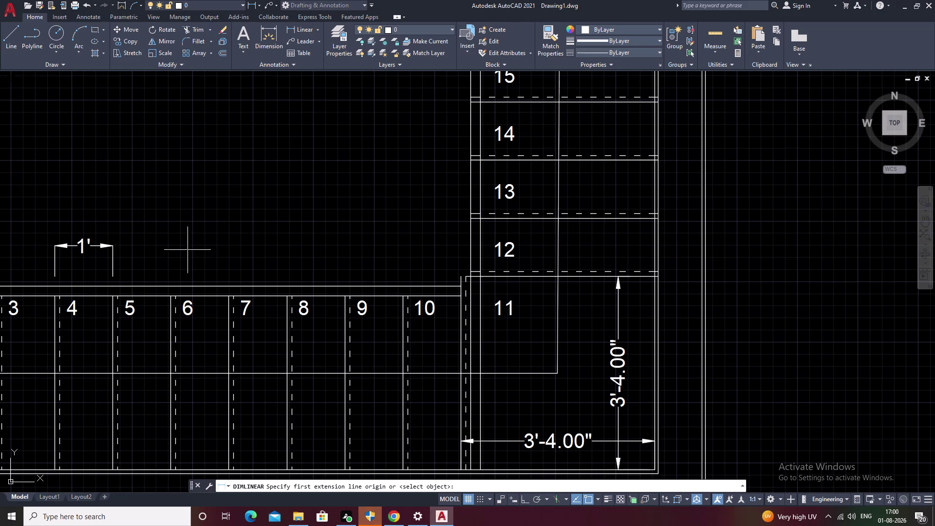
scroll(down, 3)
key(Escape)
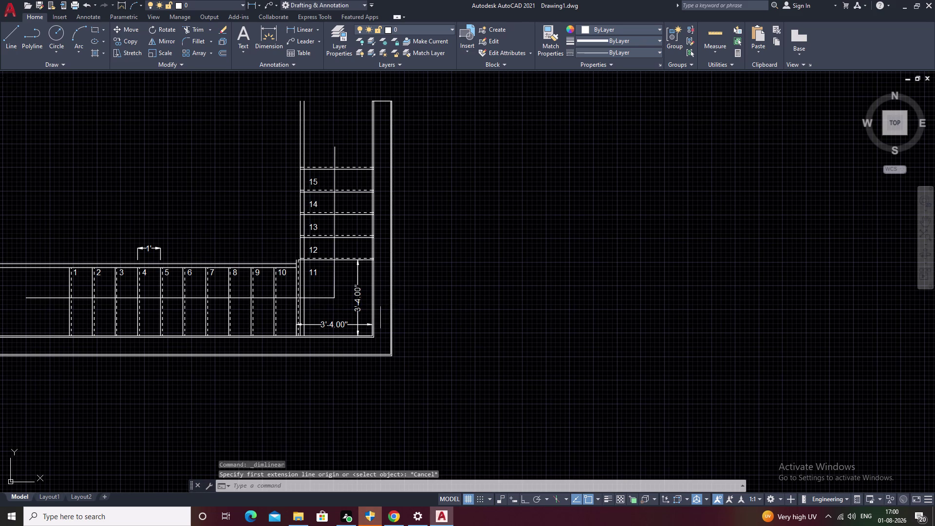
key(d)
key(space)
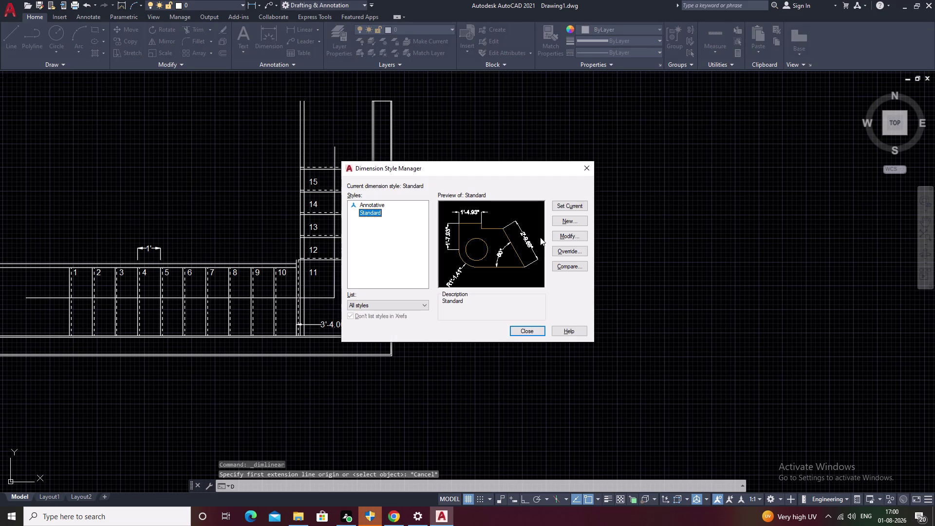
click(556, 238)
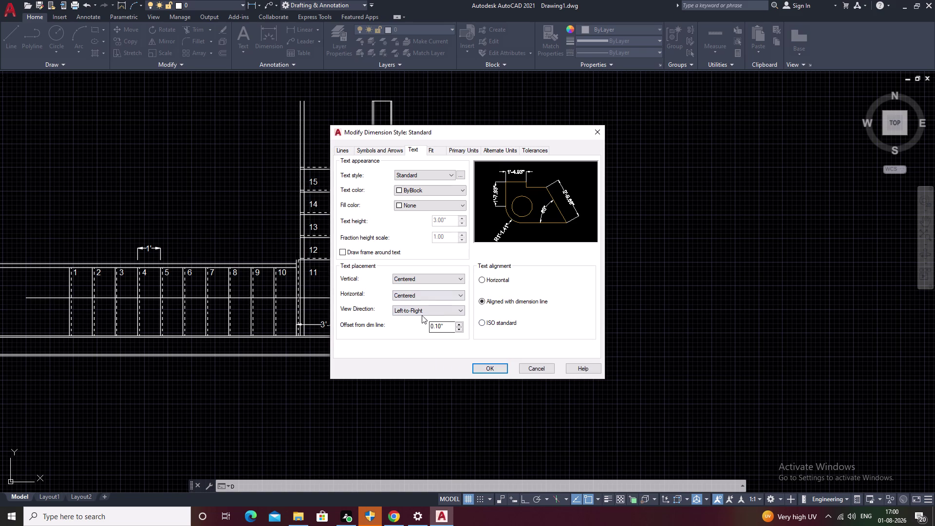
click(596, 136)
scroll(down, 3)
click(584, 165)
middle_drag(300, 209, 475, 201)
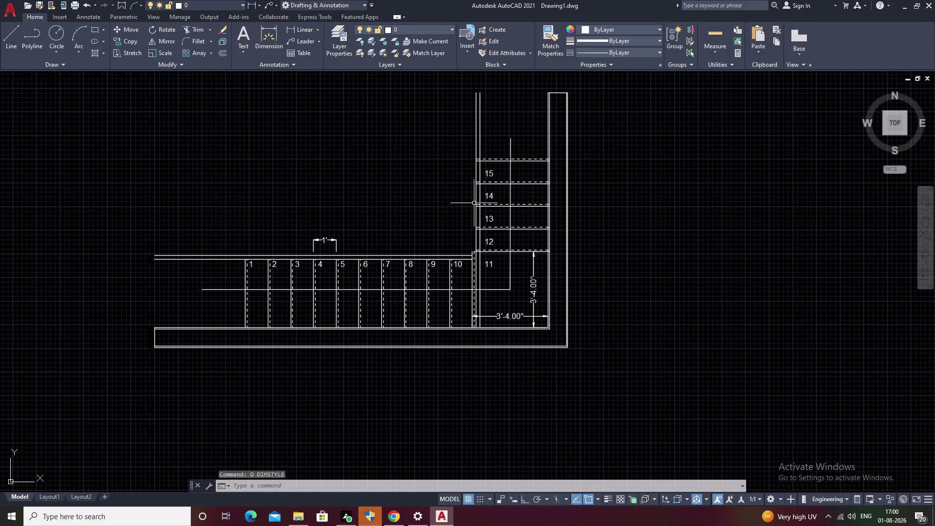
key(Escape)
scroll(up, 3)
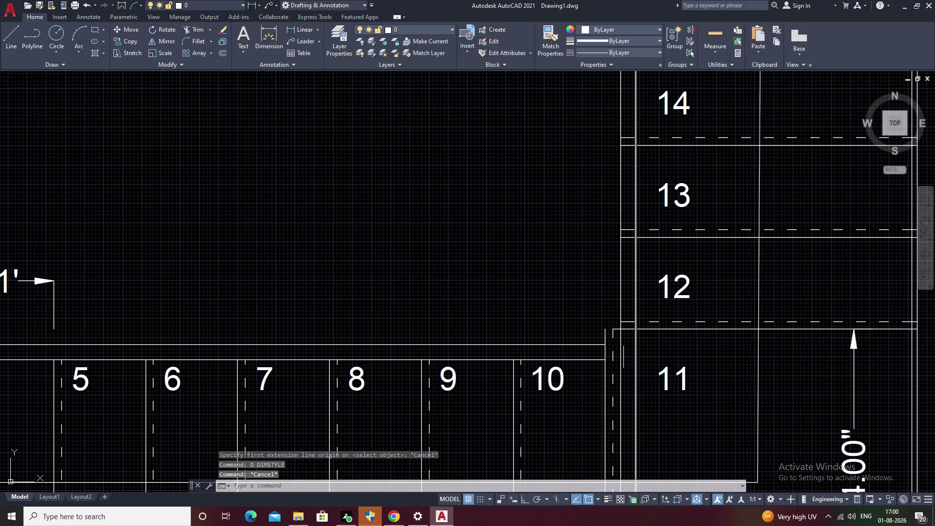
scroll(up, 3)
scroll(down, 3)
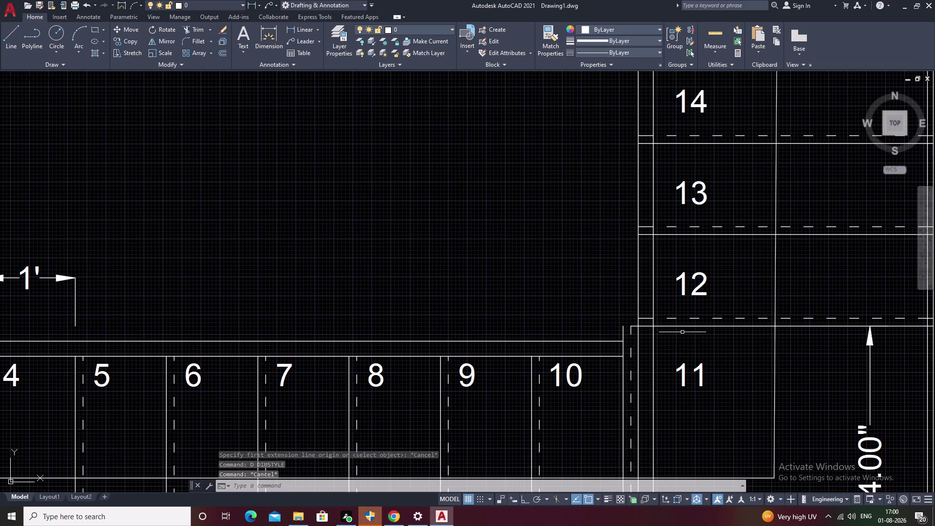
middle_drag(695, 328, 416, 322)
Place a 3' linear dimension (DLI) across the width of tread 12.
text(DL)
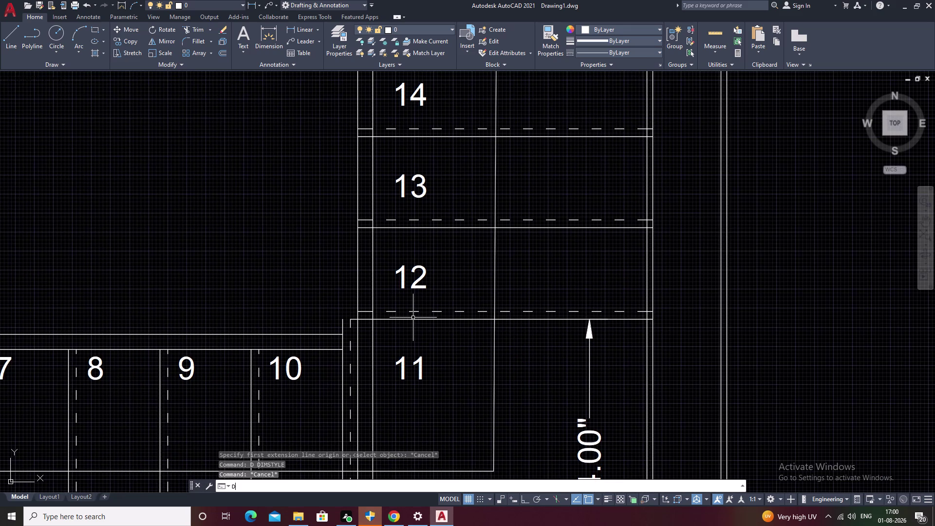
text(I)
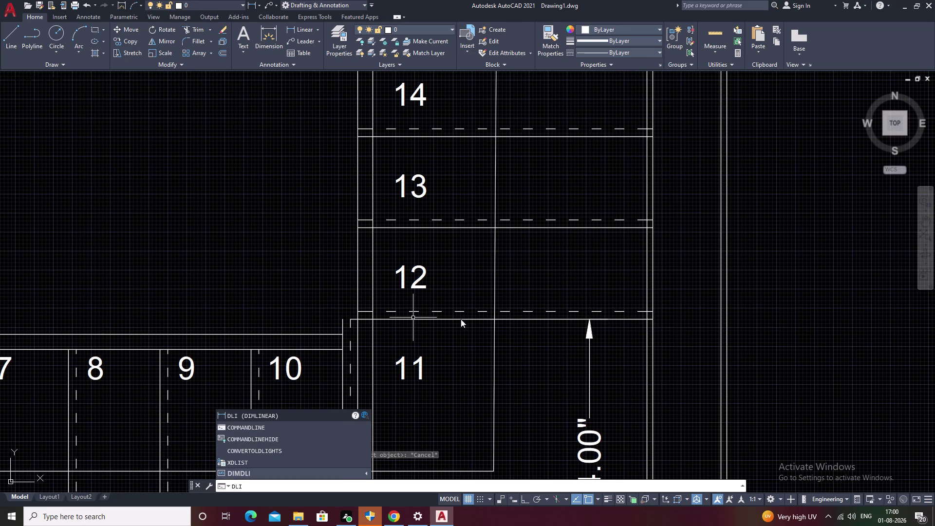
key(space)
click(373, 293)
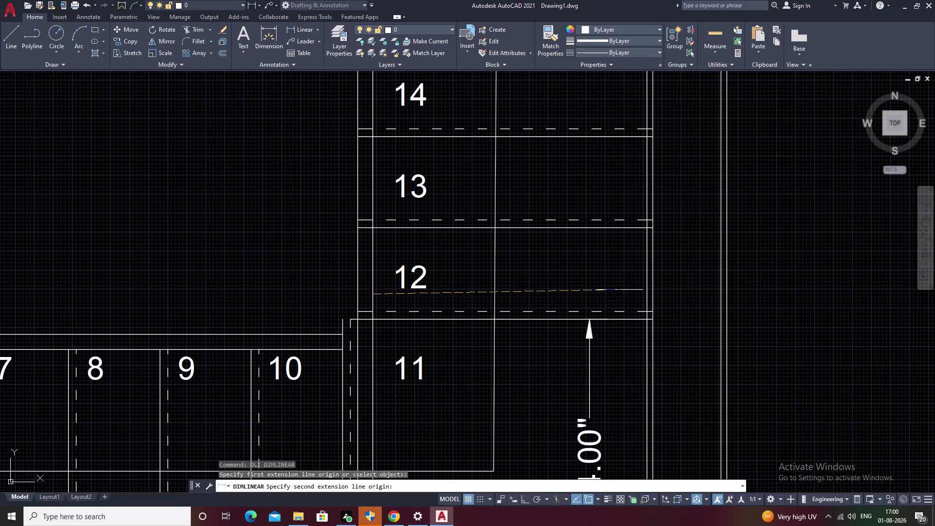
click(646, 293)
click(637, 281)
scroll(down, 3)
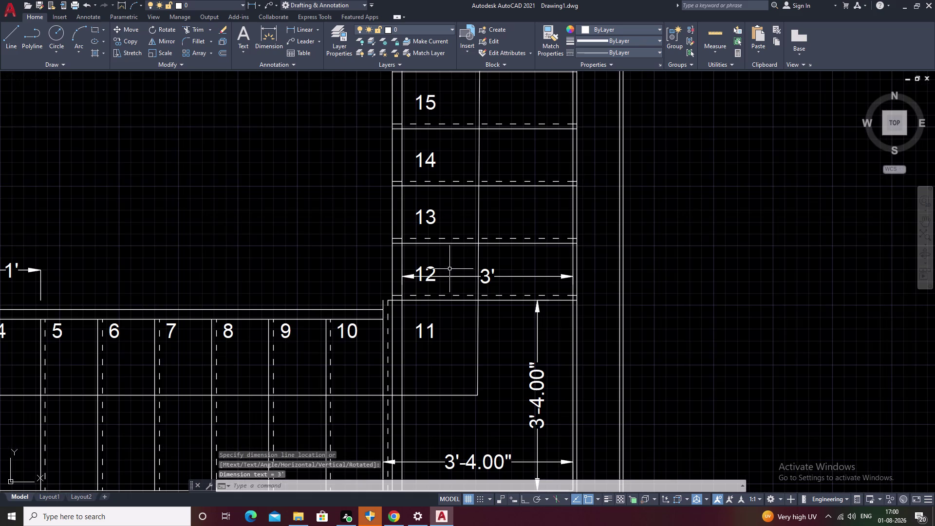
Add a small 2.00" linear dimension at tread 12's left edge.
key(Escape)
scroll(up, 3)
key(space)
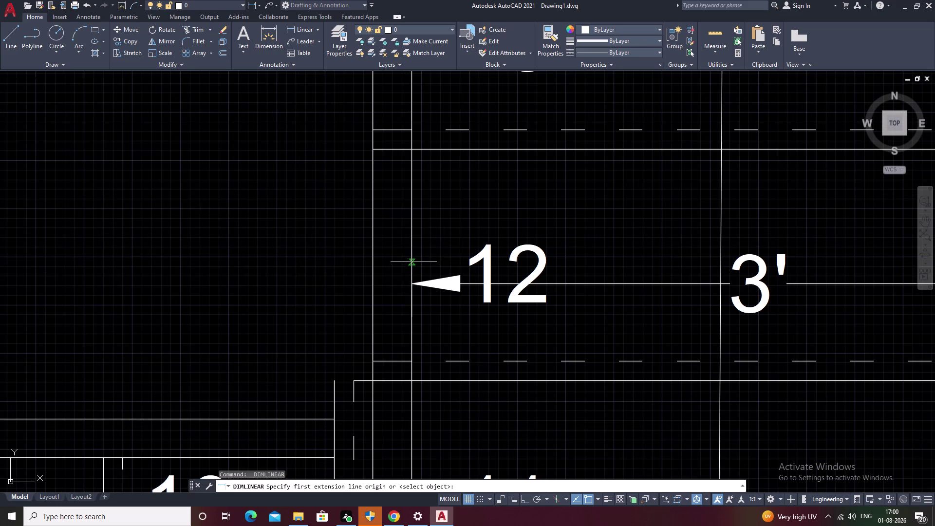
click(413, 261)
click(375, 261)
click(385, 239)
key(Escape)
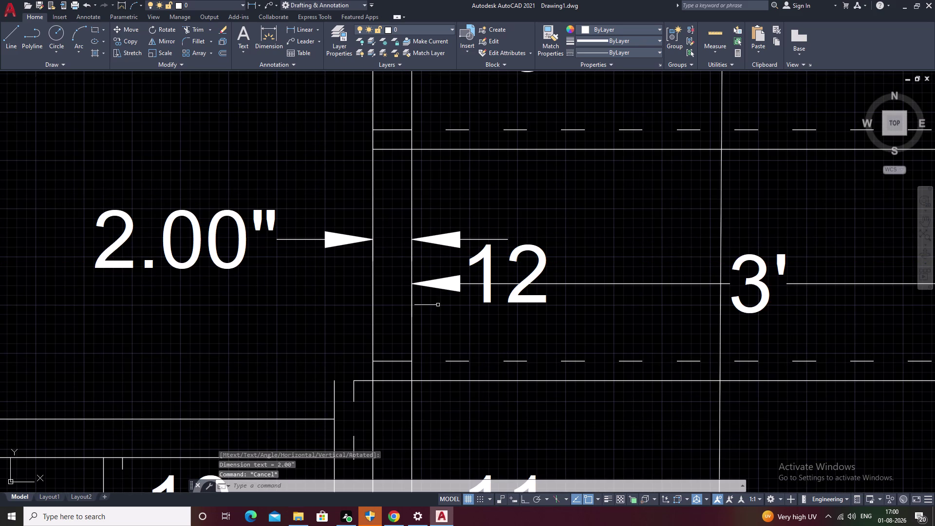
middle_drag(322, 298, 358, 220)
scroll(down, 3)
Erase the 3' and 2.00" dimensions on tread 12.
key(Escape)
click(546, 211)
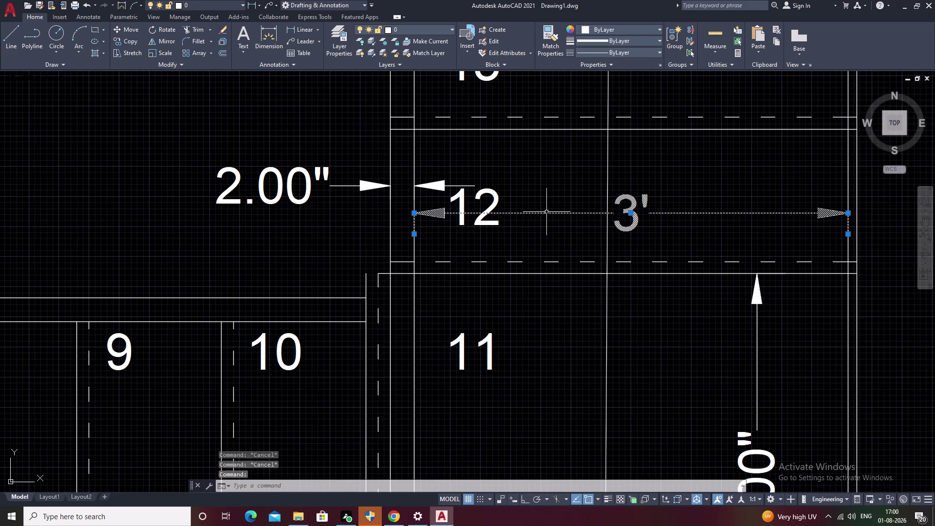
click(356, 185)
text(E)
key(space)
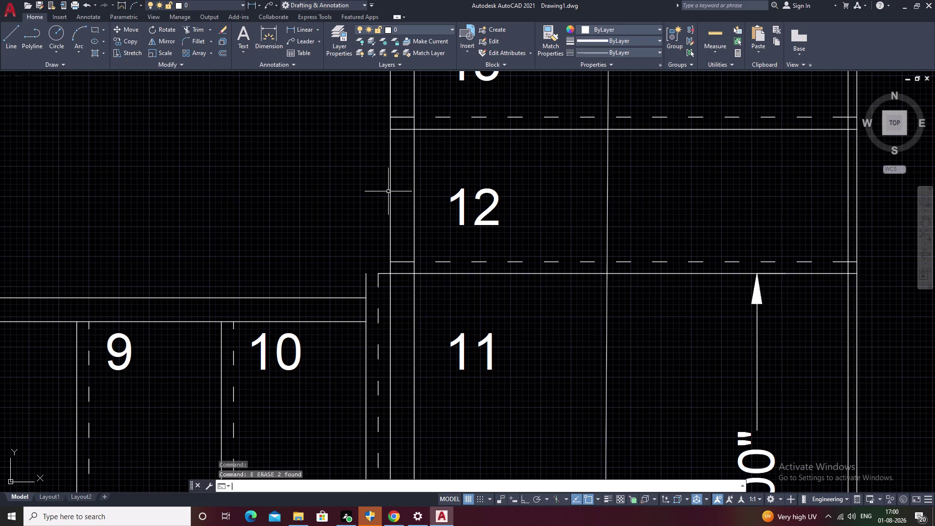
Fence-trim the overlapping handrail lines where the two flights meet.
text(TR)
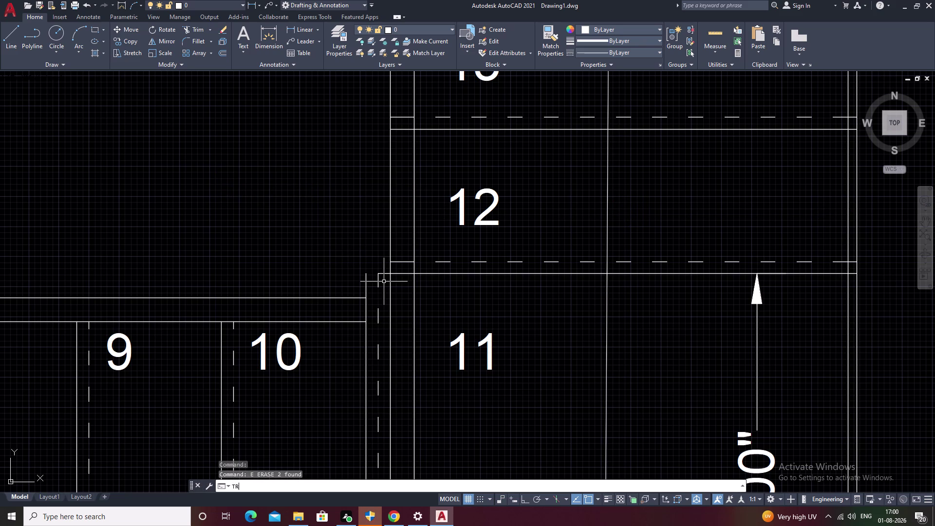
key(space)
drag(362, 251, 368, 291)
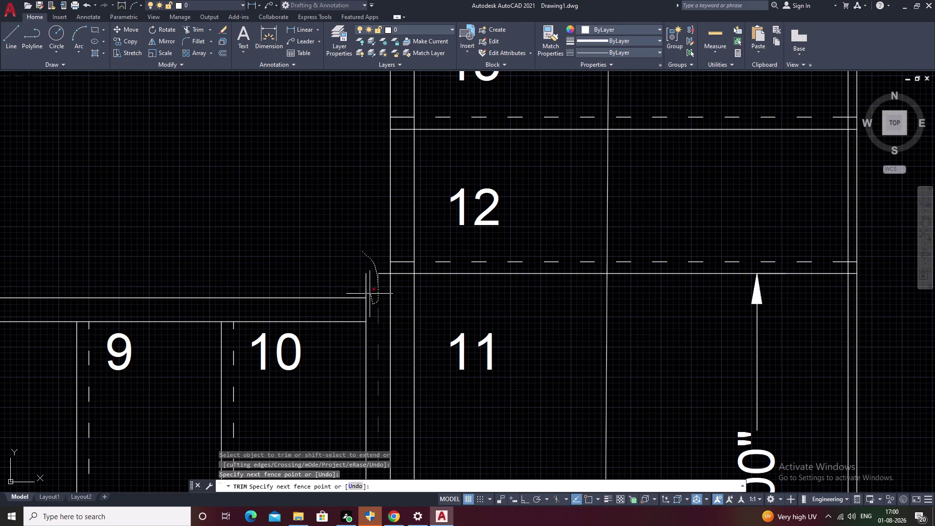
drag(368, 291, 361, 285)
scroll(down, 3)
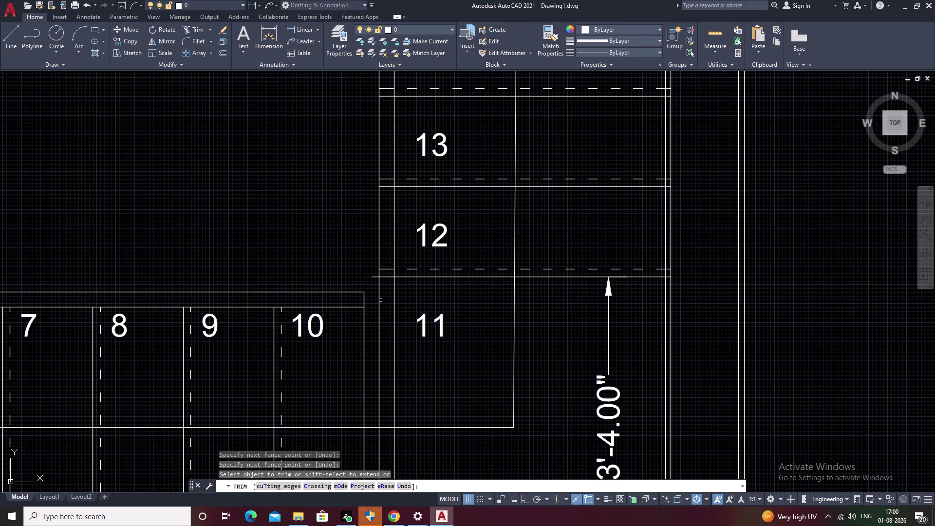
middle_drag(383, 302, 380, 177)
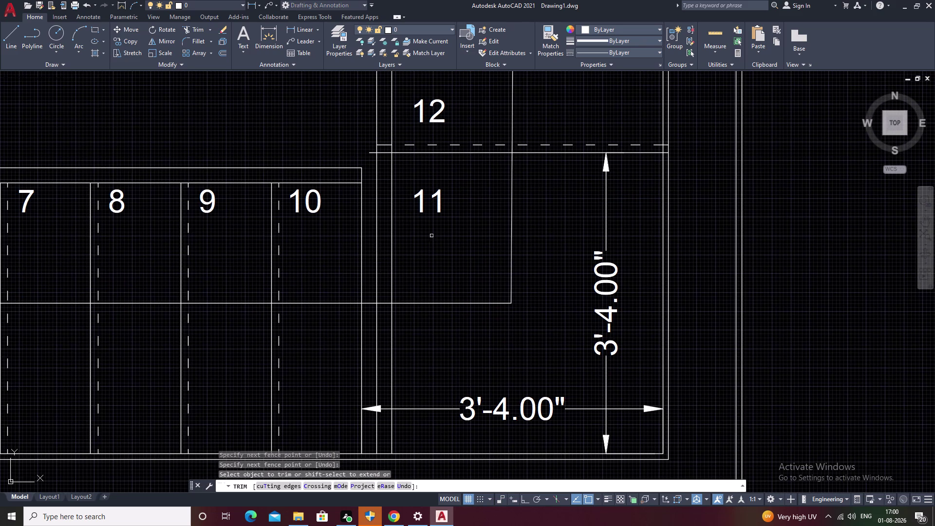
middle_drag(409, 198, 411, 227)
key(Escape)
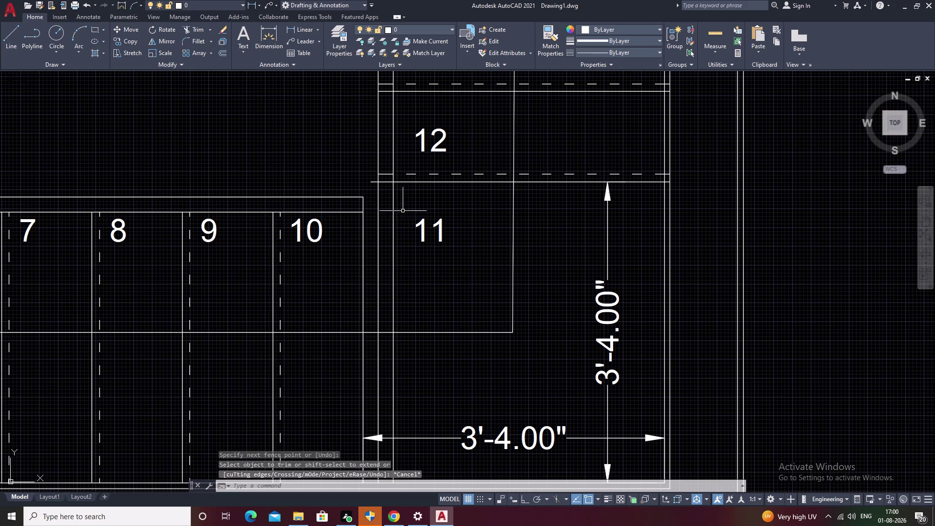
text(F)
key(space)
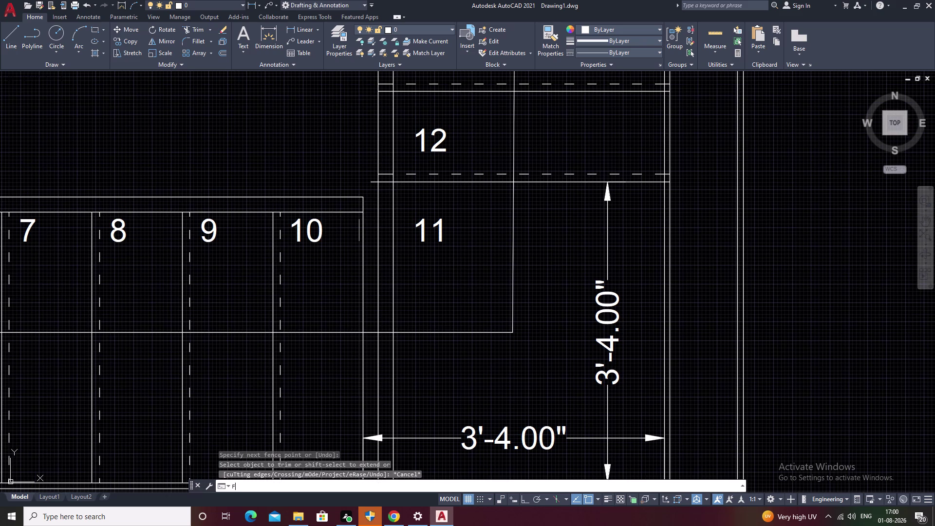
Fillet the outer and inner handrail line pairs into sharp corners beside tread 12.
click(354, 215)
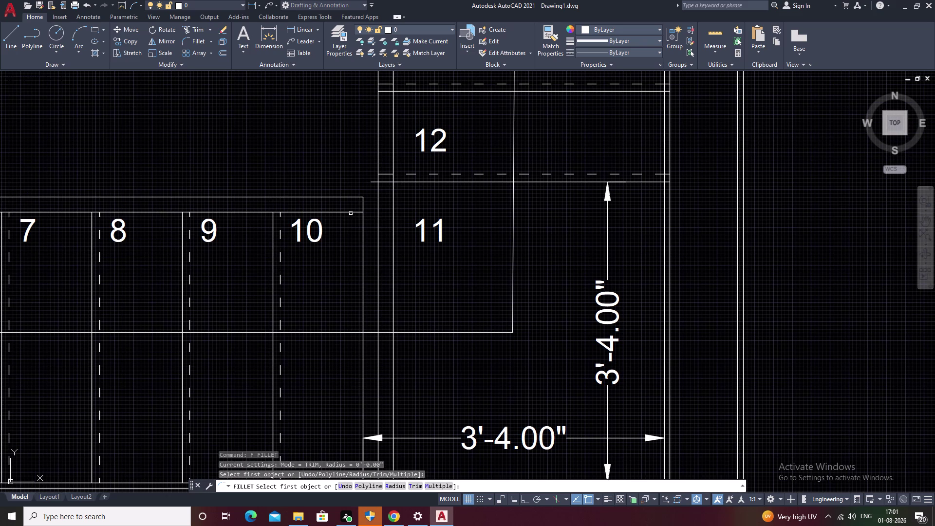
click(351, 213)
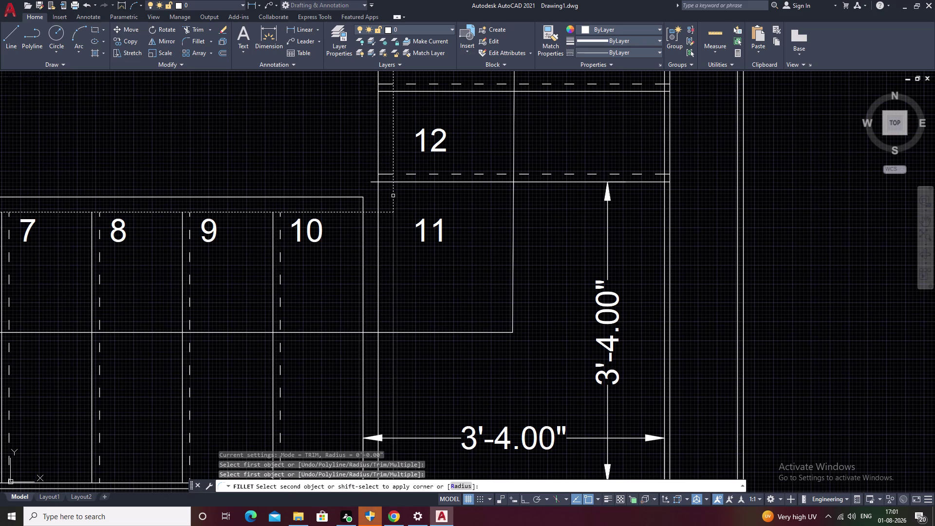
double_click(393, 195)
key(space)
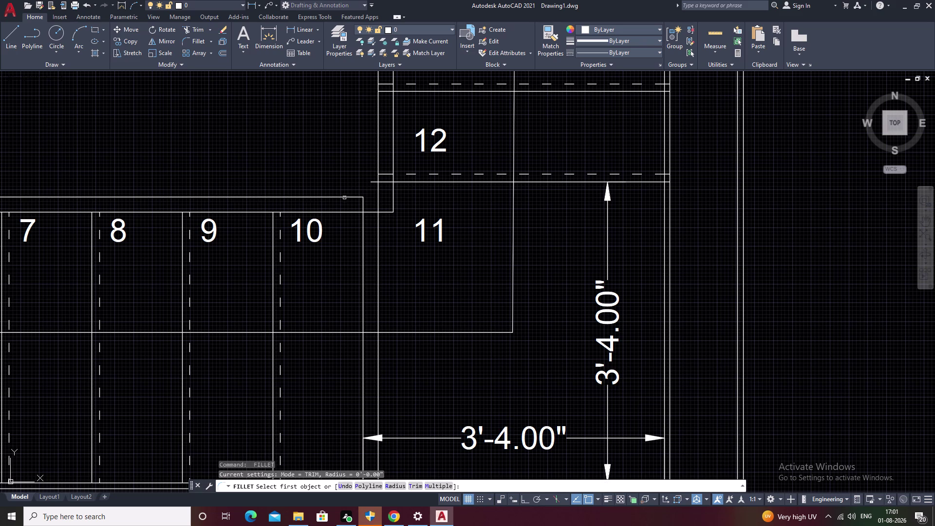
click(344, 197)
click(378, 163)
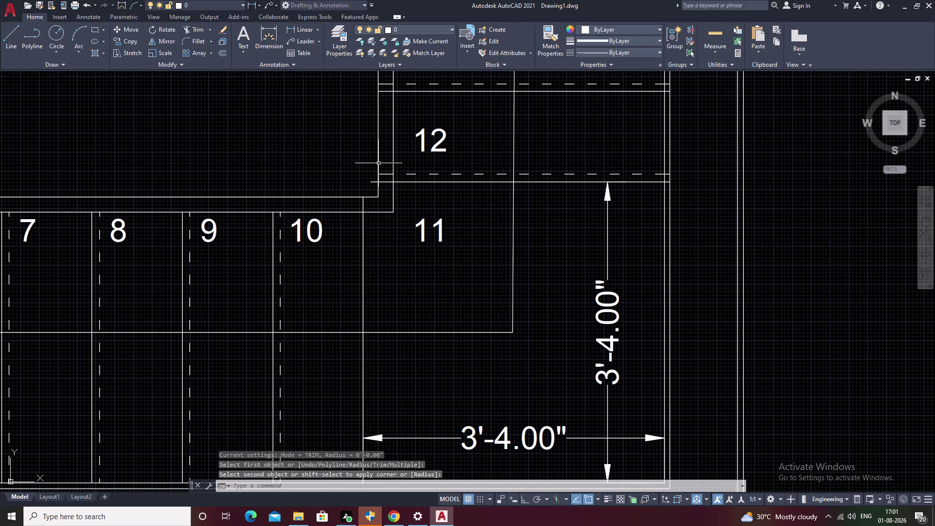
key(space)
key(Escape)
scroll(down, 3)
middle_drag(462, 220, 473, 253)
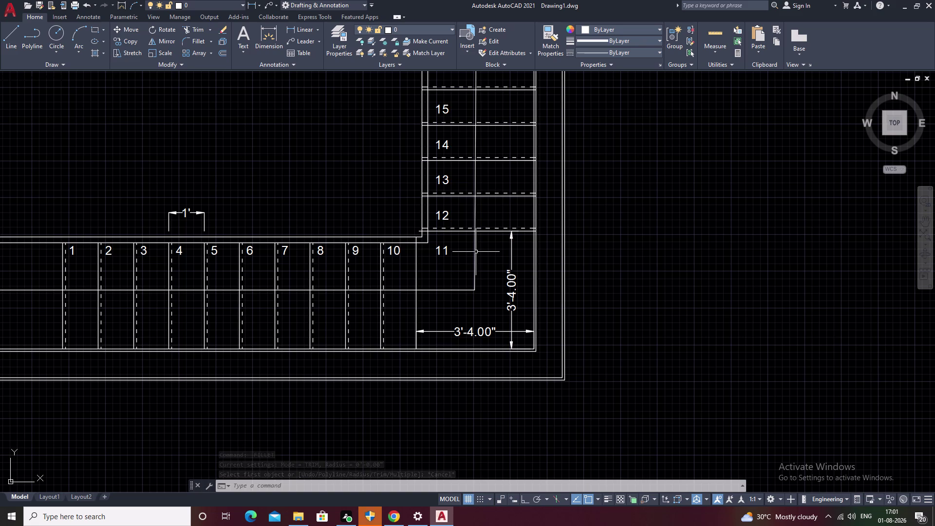
scroll(up, 3)
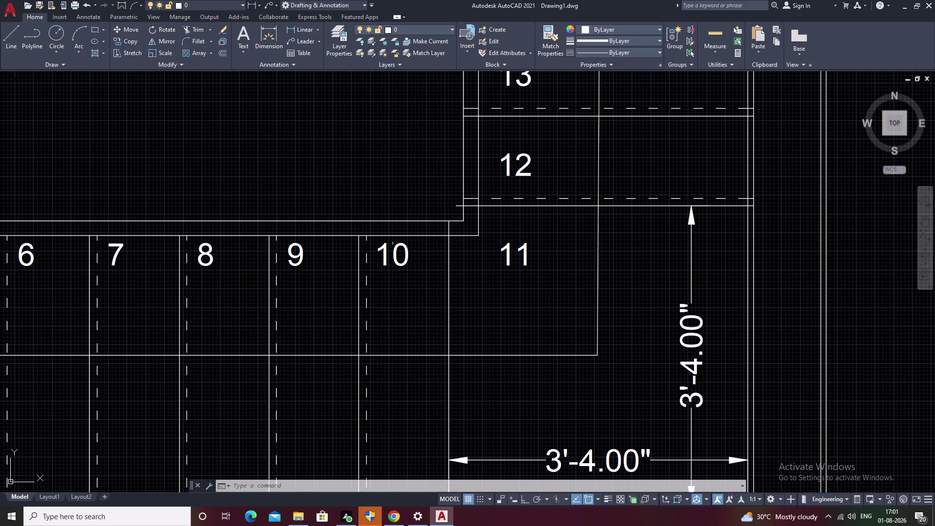
Start TRIM and cut the stray line ends near tread 12's corner.
text(TR)
key(space)
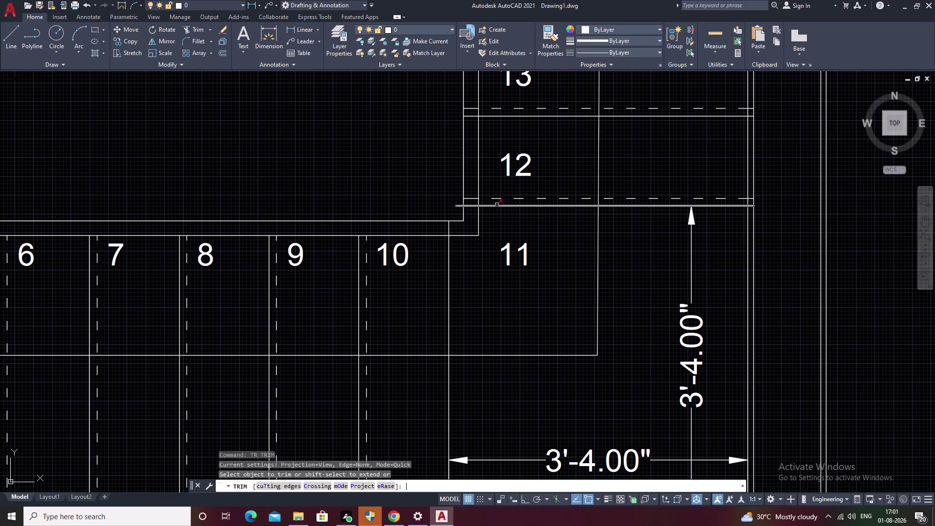
drag(468, 215, 471, 185)
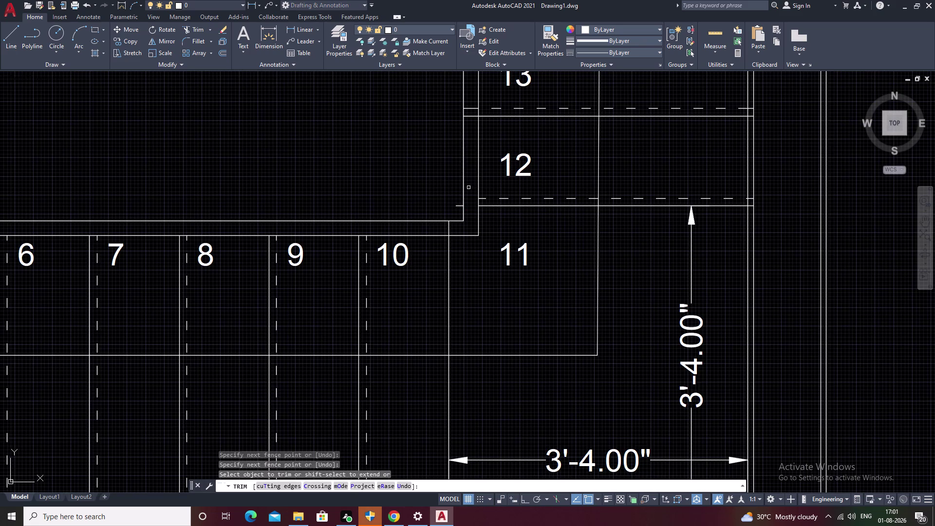
middle_drag(427, 170, 397, 233)
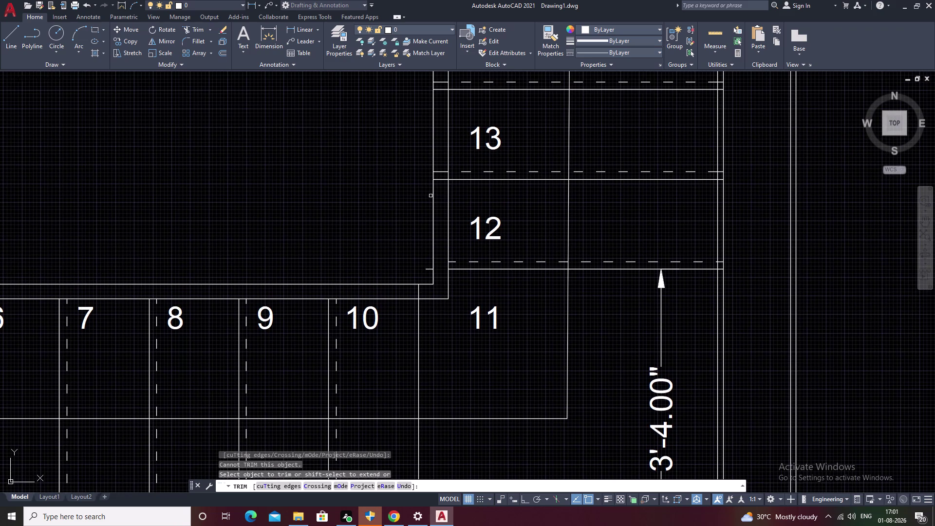
scroll(up, 3)
click(423, 311)
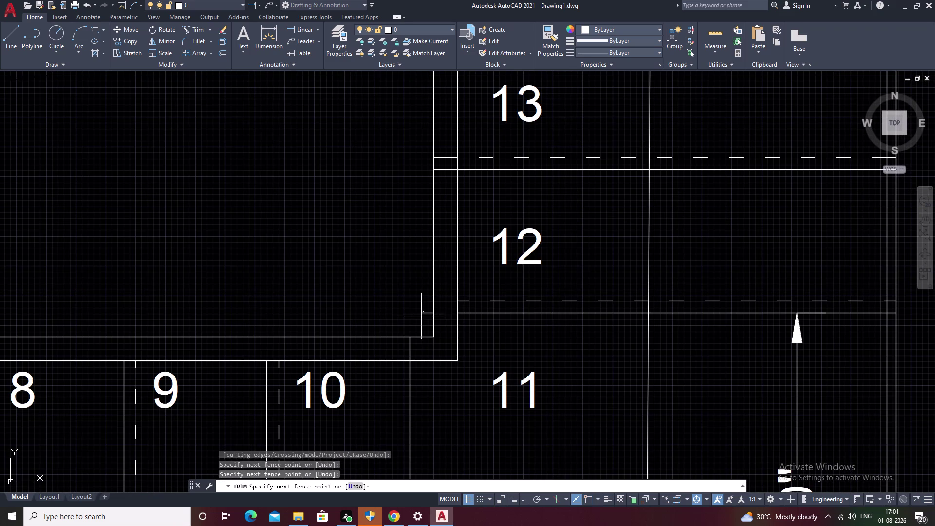
click(425, 315)
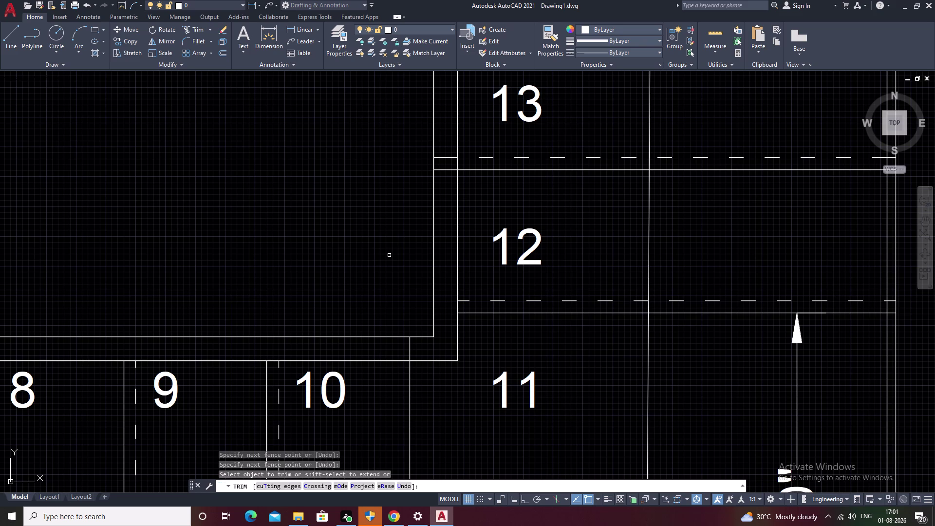
Trim the line ends running past treads 14 and 15, then end trimming.
middle_drag(410, 232, 265, 338)
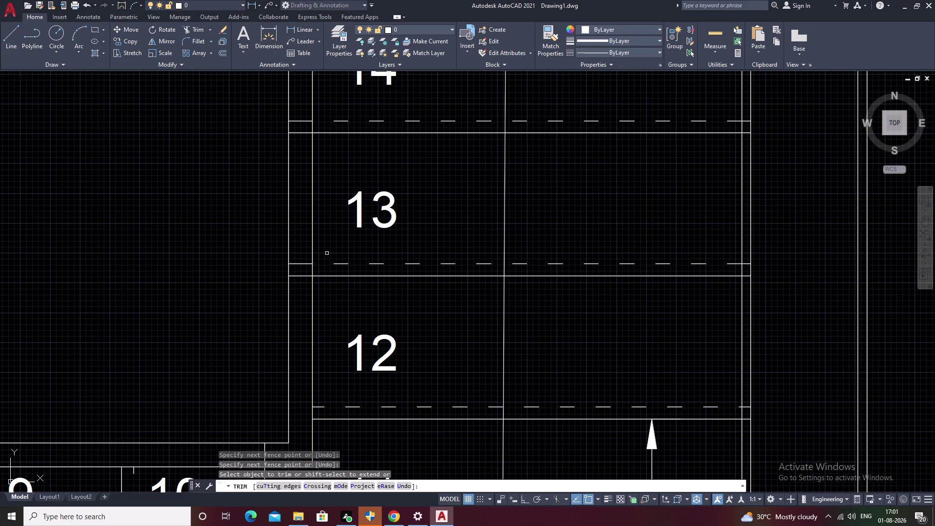
middle_drag(327, 254, 327, 317)
drag(300, 351, 301, 213)
drag(301, 212, 300, 199)
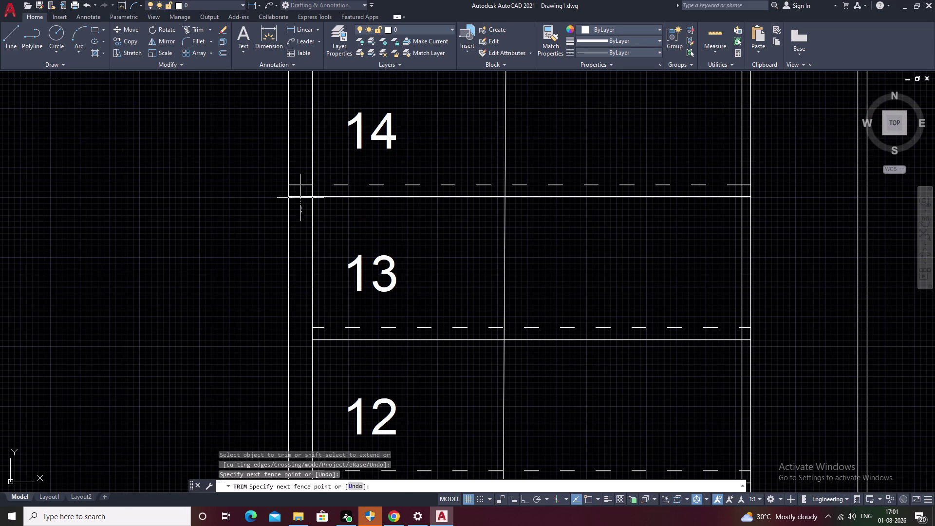
drag(300, 199, 300, 184)
middle_drag(303, 200, 310, 349)
drag(303, 235, 306, 186)
middle_drag(307, 176, 295, 411)
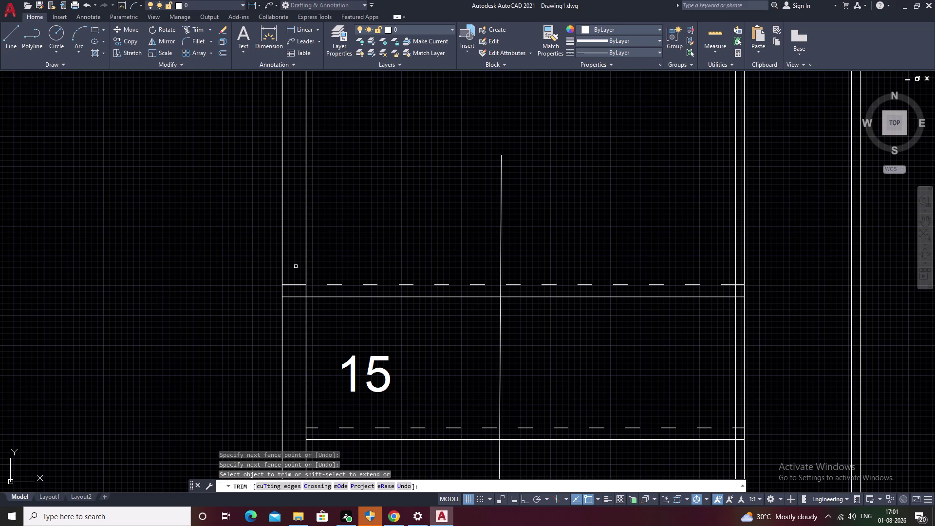
drag(293, 259, 293, 327)
key(Escape)
View the whole staircase and select the 1' dimension above tread 4.
scroll(down, 3)
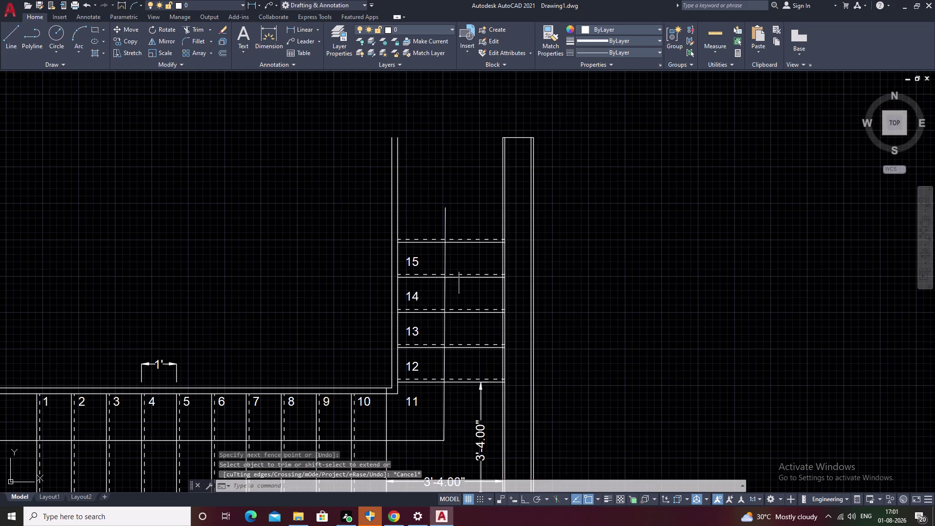
middle_drag(456, 329, 466, 256)
middle_drag(337, 314, 470, 285)
middle_drag(342, 320, 397, 302)
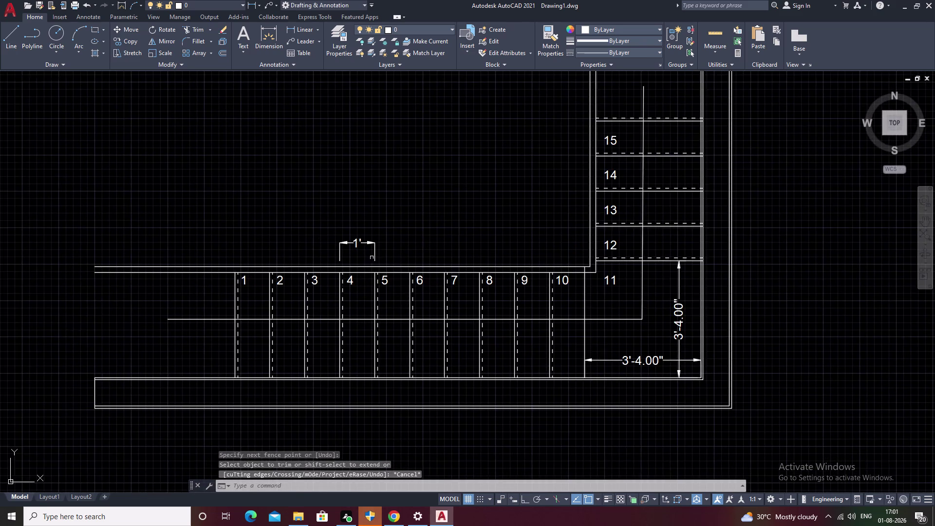
scroll(up, 3)
drag(409, 236, 194, 226)
Erase the old 1' dimension and dimension tread 4 with DLI, placing it above.
text(E)
key(space)
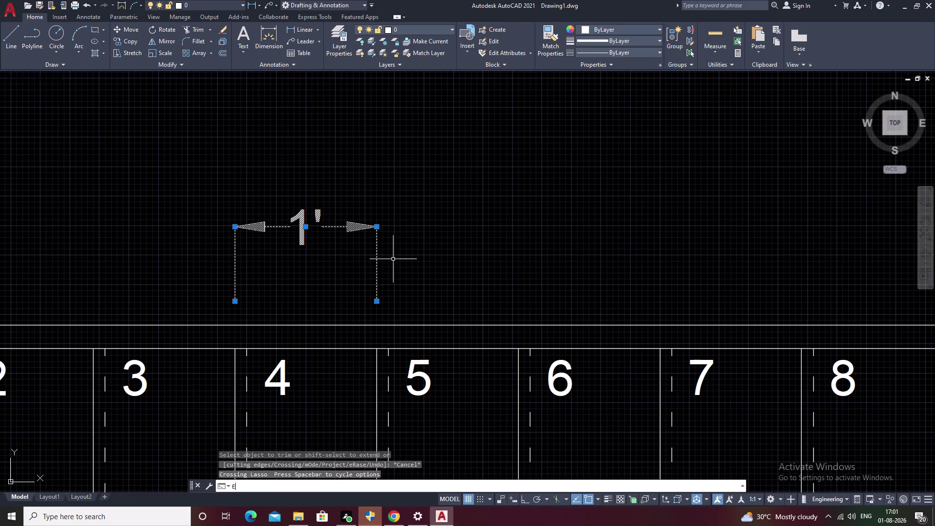
key(l)
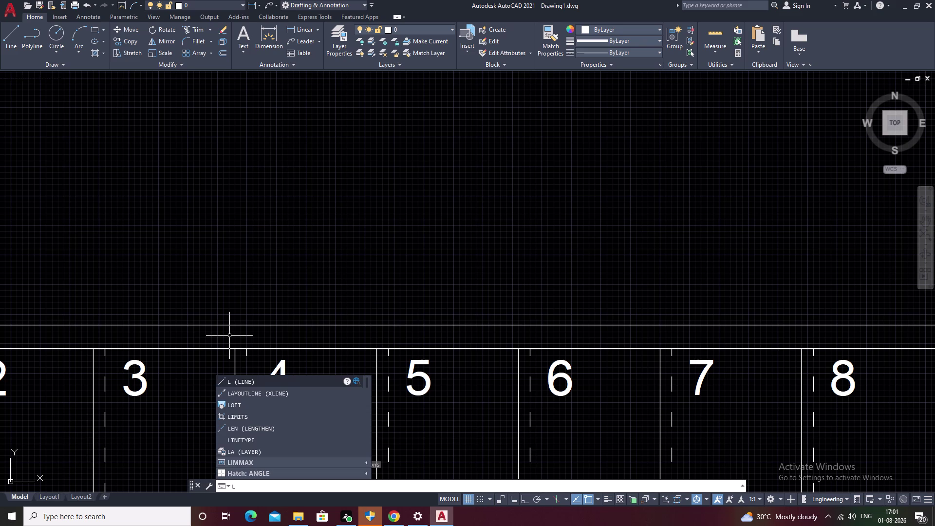
key(BackSpace)
text(DLO)
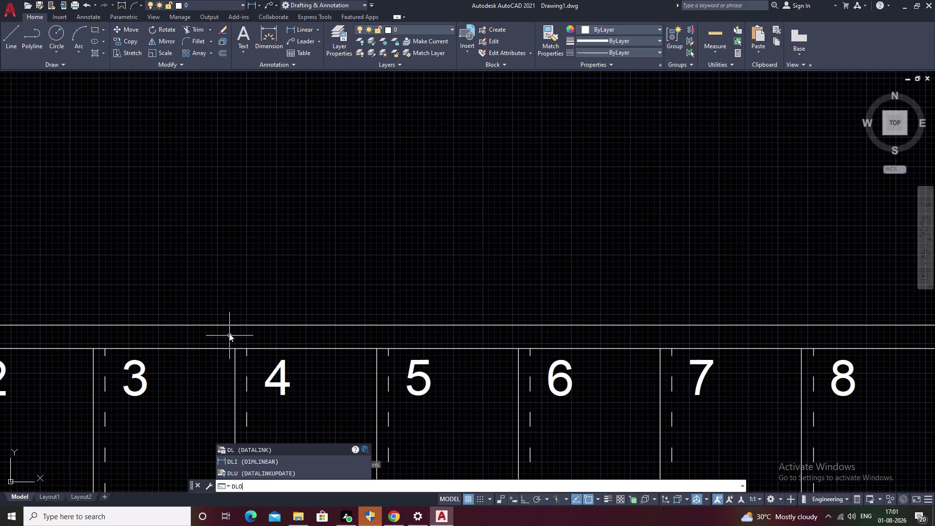
key(BackSpace)
text(I)
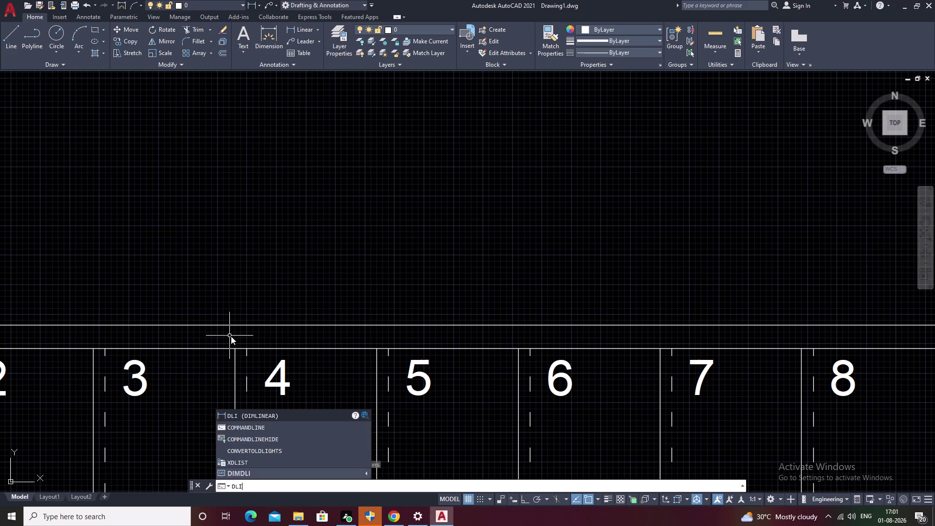
key(space)
click(234, 350)
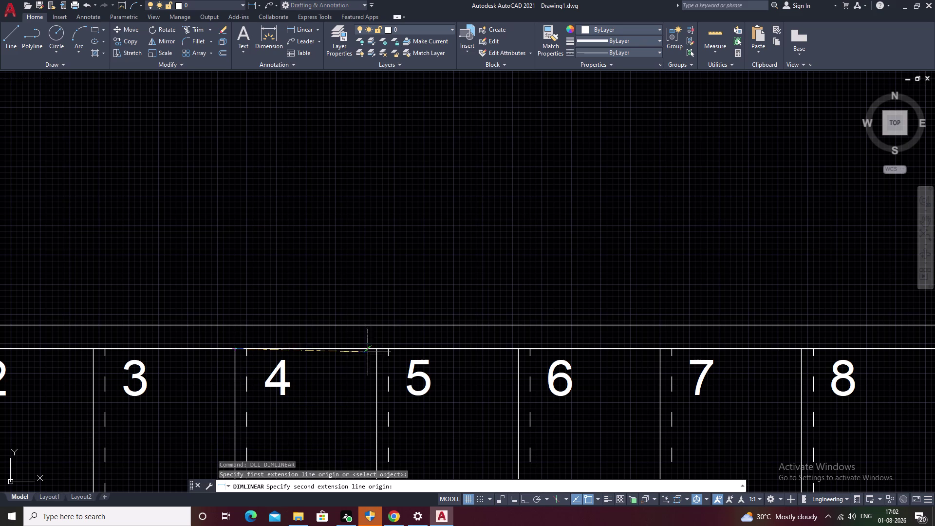
click(378, 350)
click(373, 274)
Cancel the leftover command and pan toward the lower flight's tread numbers.
scroll(down, 3)
middle_drag(465, 289, 464, 288)
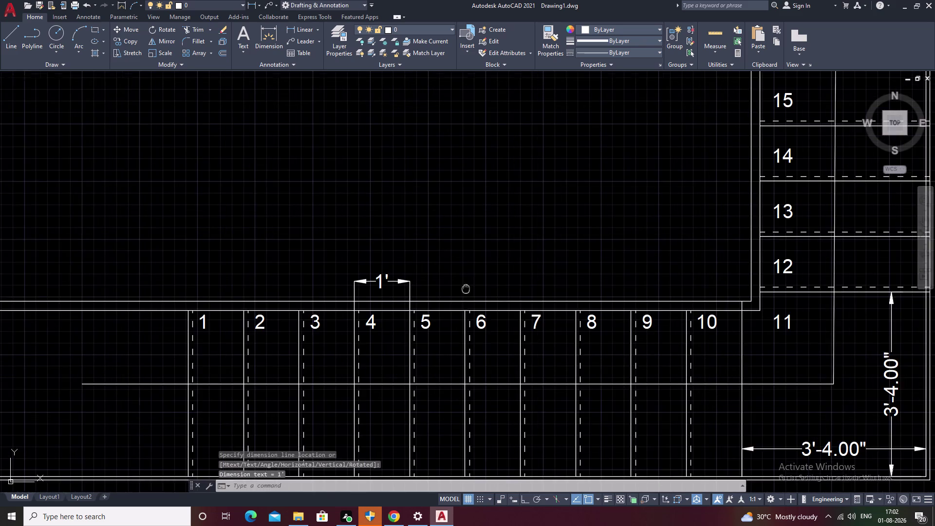
middle_drag(464, 287, 318, 226)
scroll(down, 3)
middle_drag(438, 243, 390, 303)
middle_drag(622, 232, 619, 236)
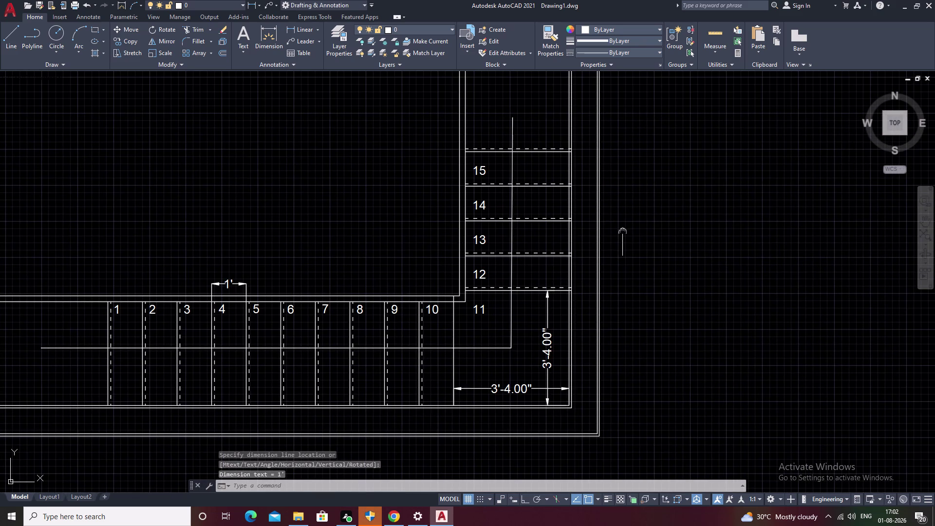
middle_drag(619, 236, 599, 262)
key(Escape)
scroll(up, 3)
scroll(down, 3)
middle_drag(581, 316, 612, 259)
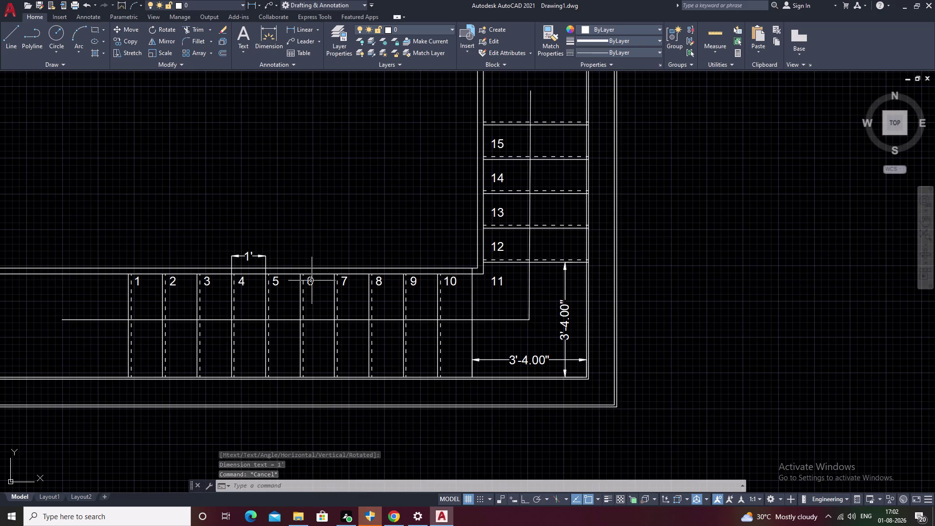
scroll(up, 3)
Select tread numbers 1 through 10 across the lower flight.
click(15, 270)
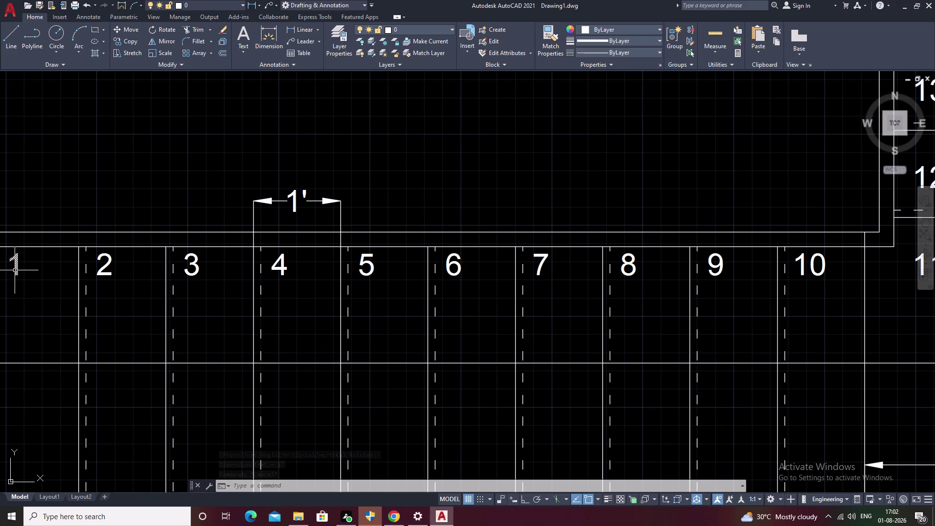
click(100, 272)
click(196, 273)
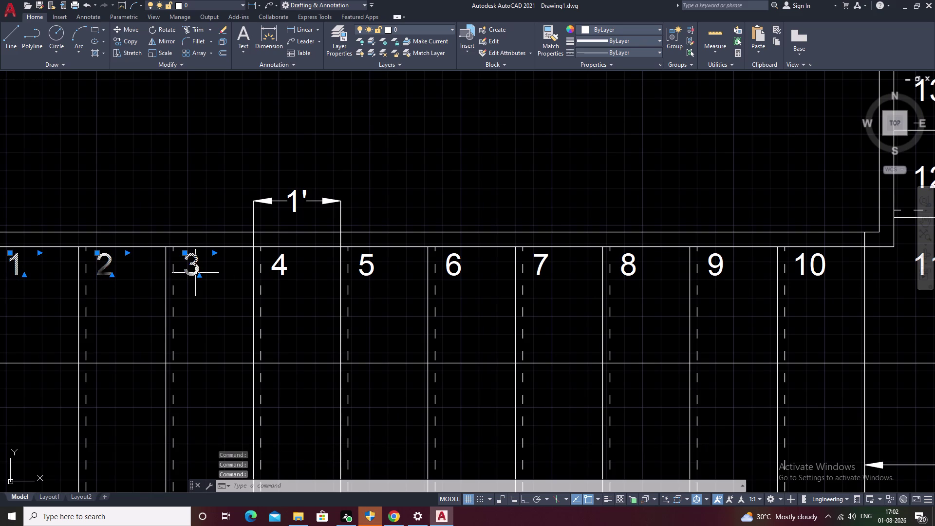
click(283, 270)
click(368, 270)
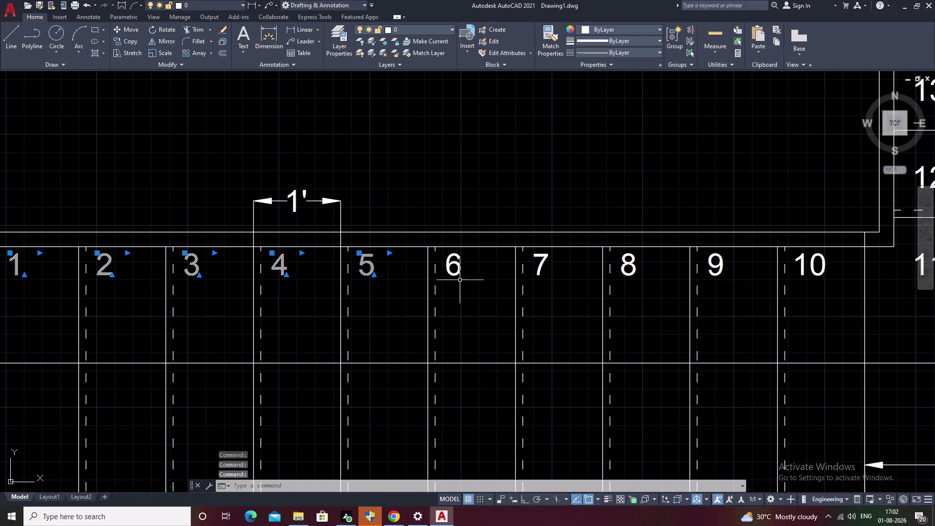
click(449, 271)
click(537, 275)
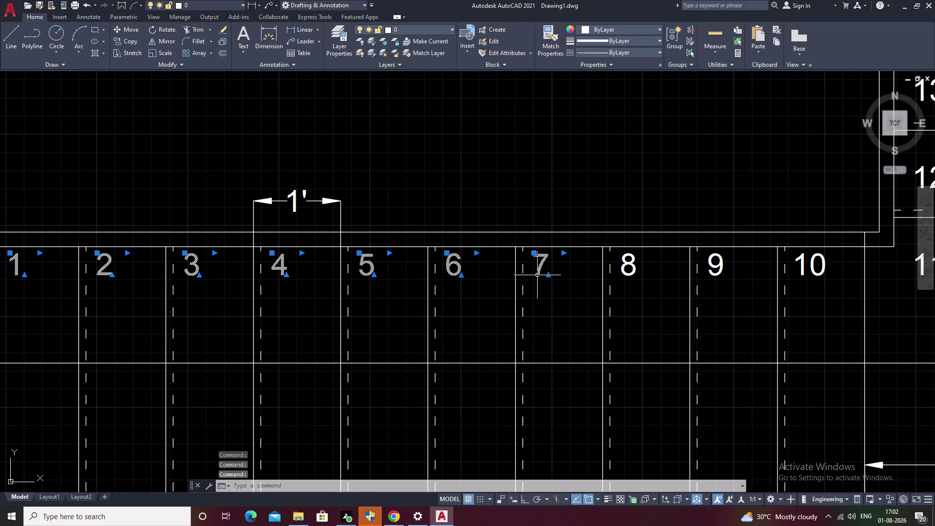
middle_drag(378, 326, 47, 337)
click(297, 279)
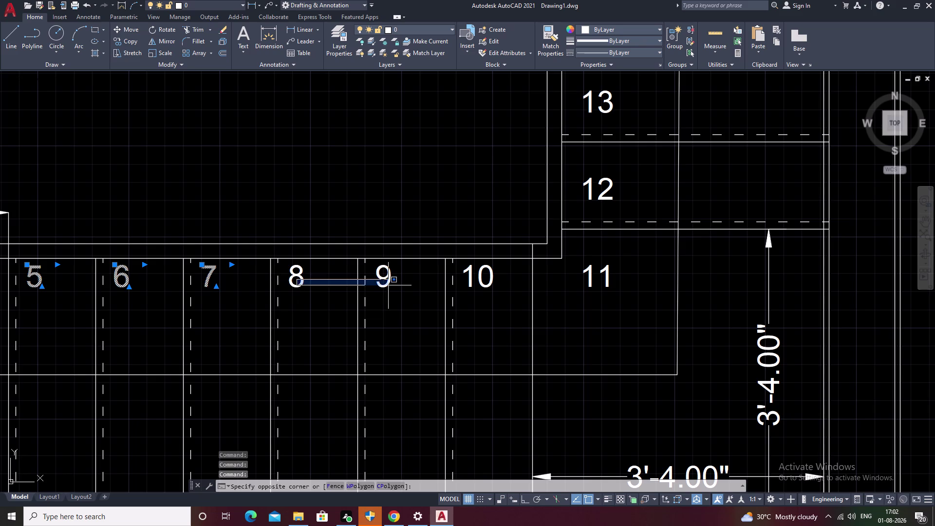
click(303, 281)
click(298, 281)
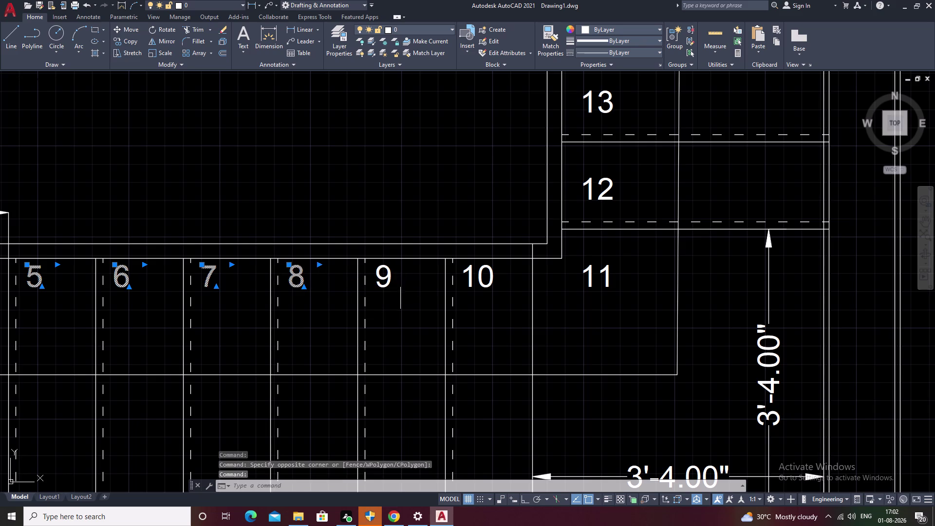
click(385, 281)
click(473, 288)
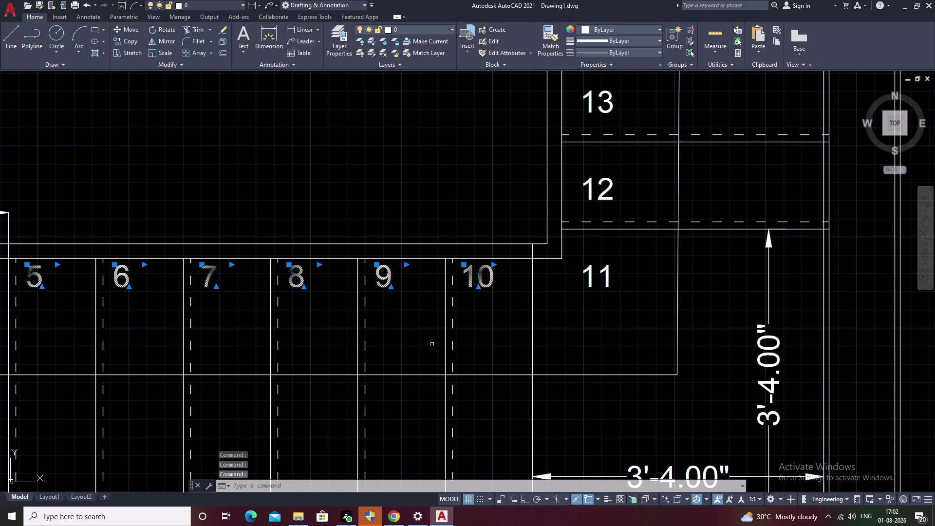
Move the selected numbers down inside their treads, then view treads 11–15.
text(M)
key(space)
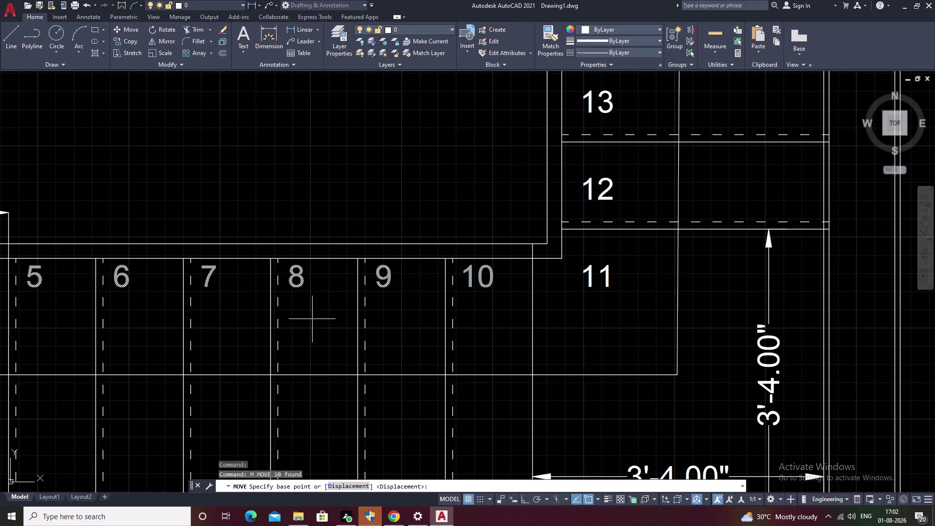
click(312, 319)
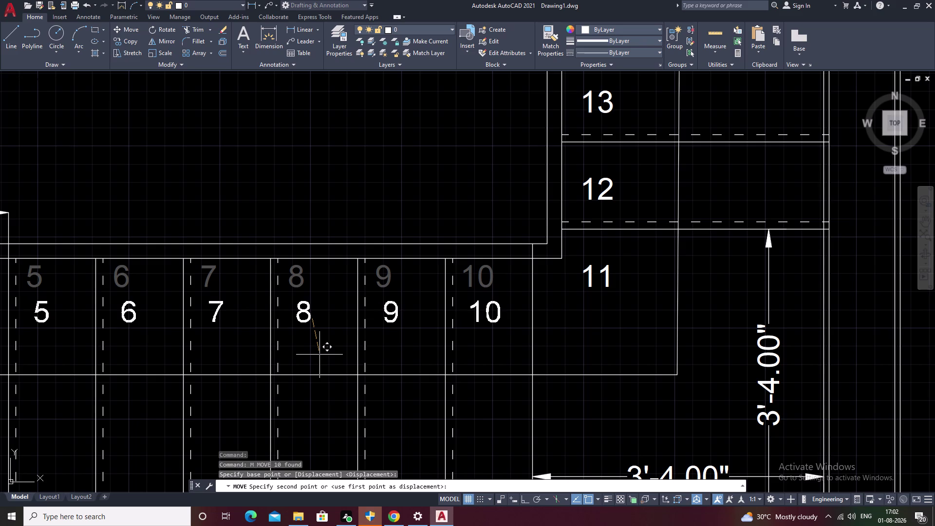
click(320, 364)
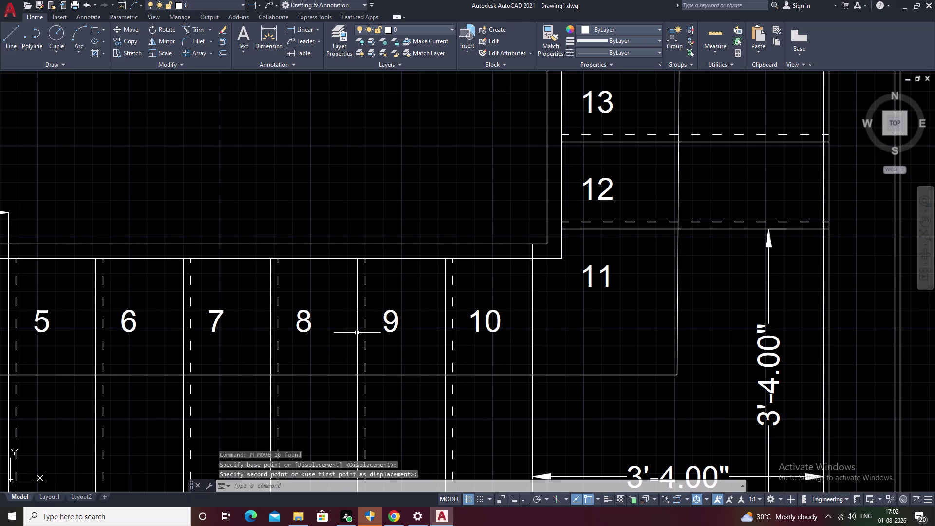
middle_drag(360, 327, 477, 265)
scroll(down, 3)
middle_drag(413, 305, 392, 368)
middle_drag(379, 359, 462, 317)
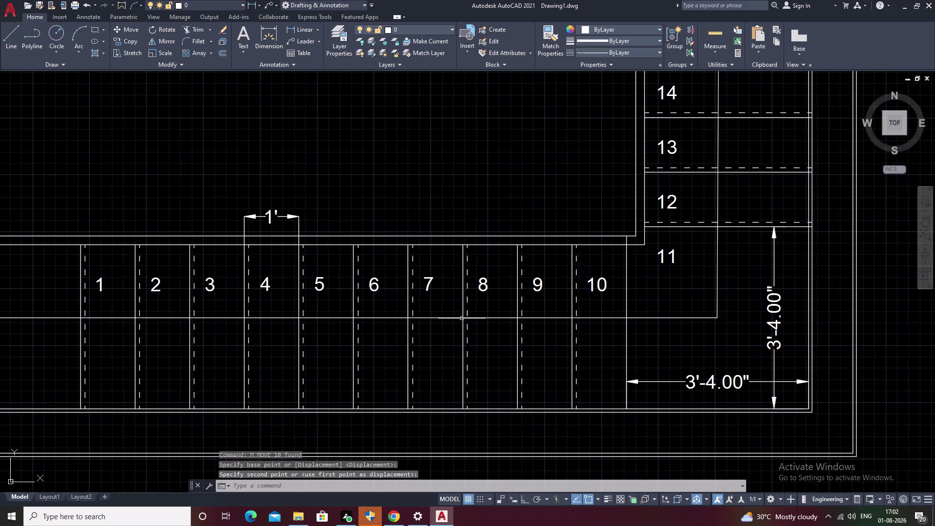
scroll(down, 3)
middle_drag(461, 318, 297, 375)
scroll(up, 3)
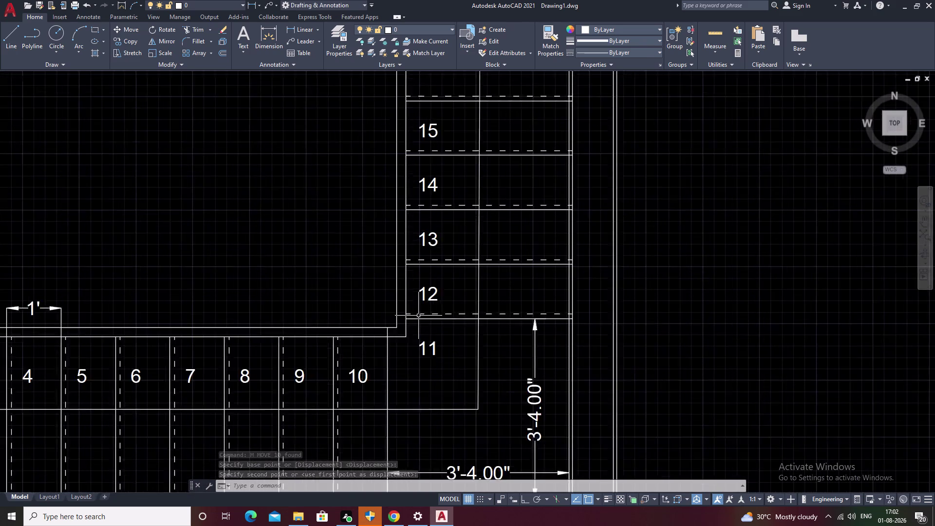
Select tread numbers 11–14 and move them slightly to the right.
click(444, 367)
click(430, 275)
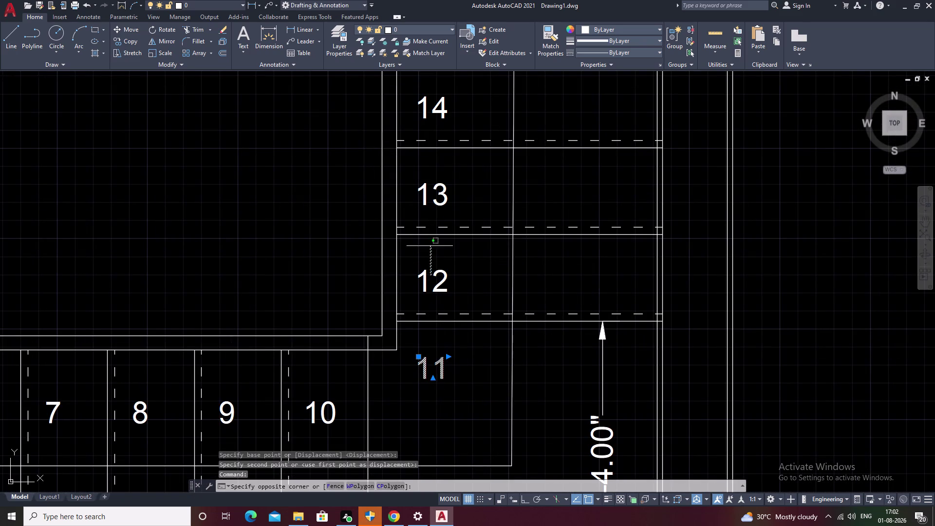
click(429, 286)
click(422, 281)
click(420, 198)
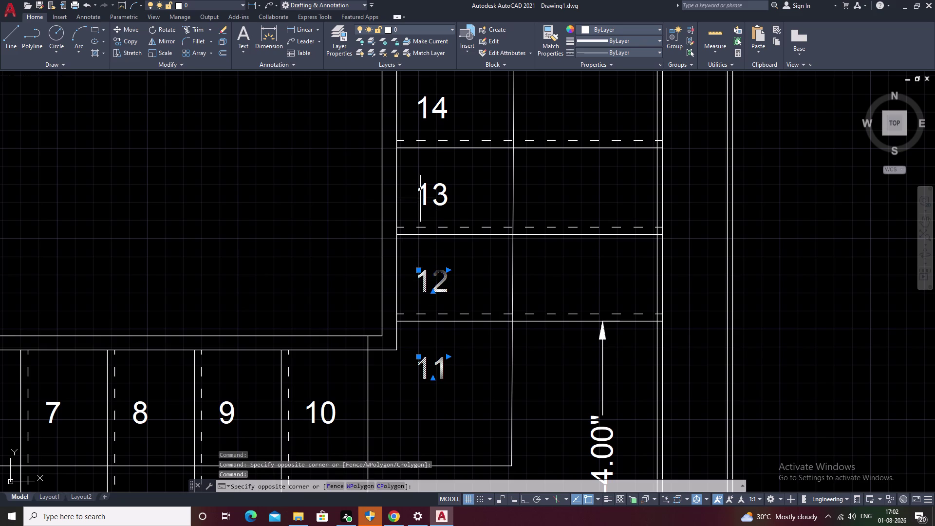
click(443, 200)
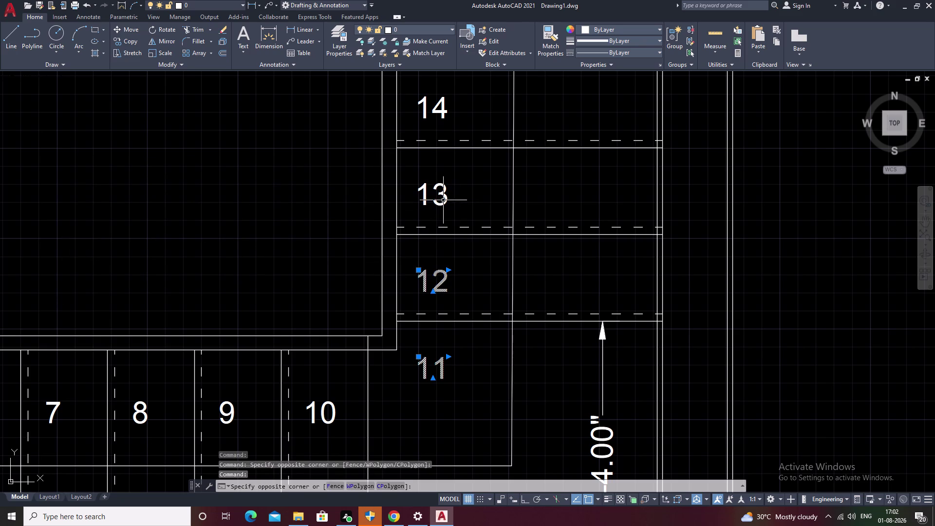
click(446, 194)
click(440, 105)
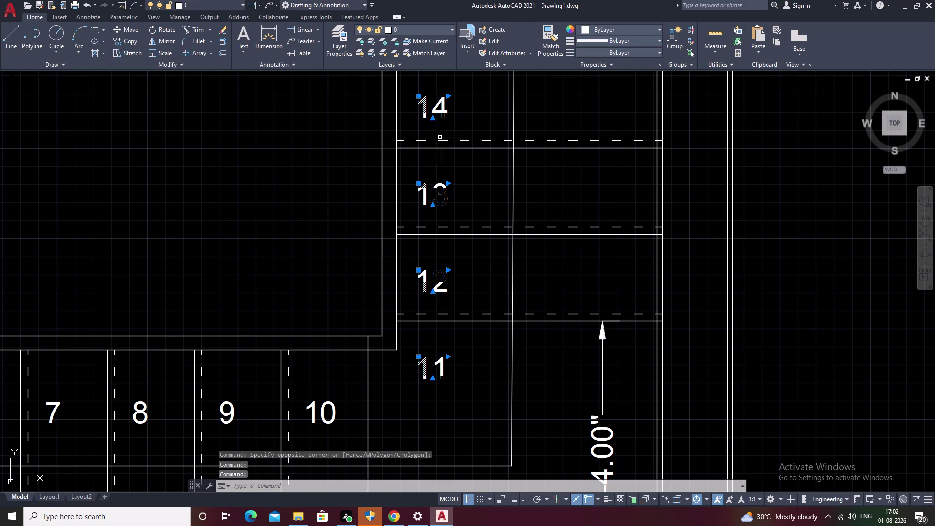
text(M)
key(space)
click(433, 171)
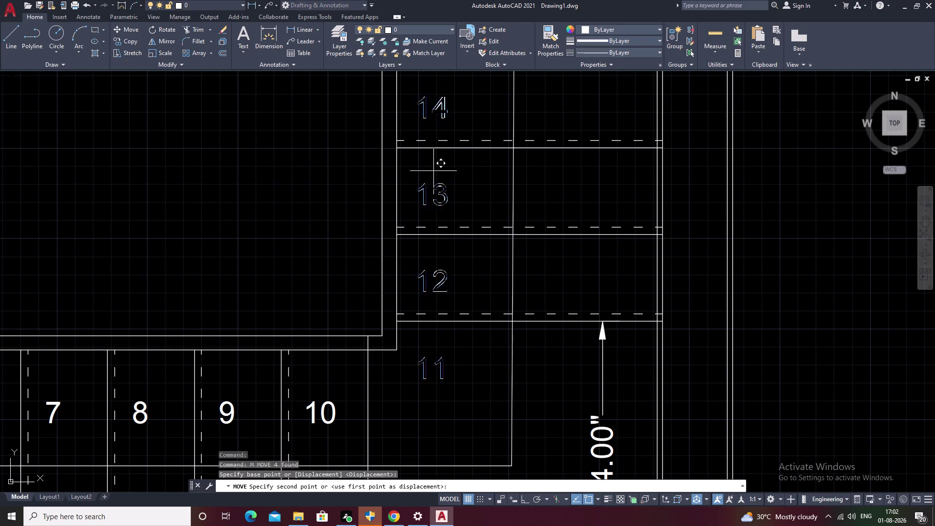
click(460, 171)
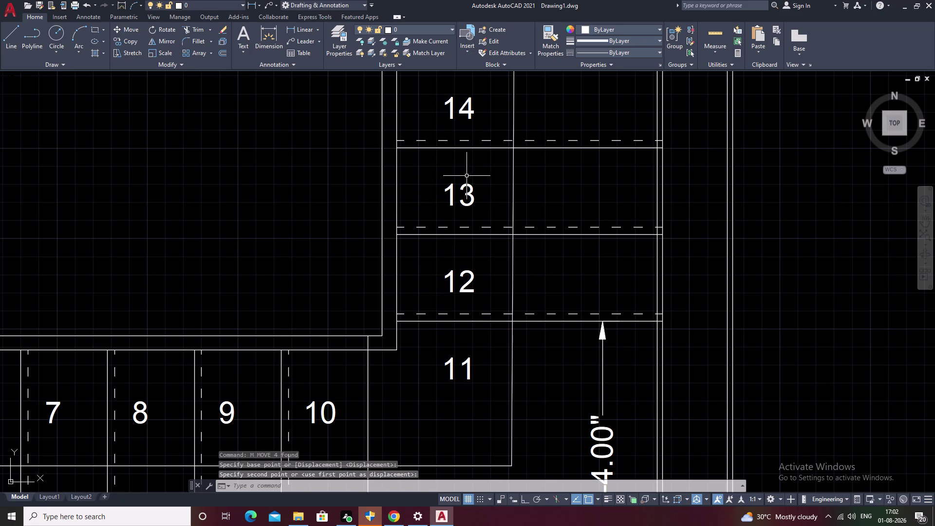
Shift numbers 11–14 back left into the centres of their treads.
key(space)
click(465, 186)
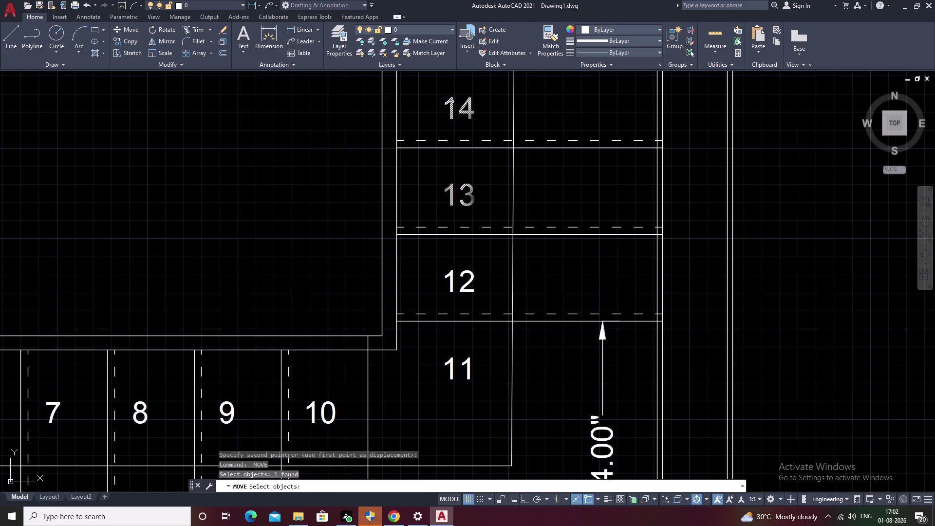
click(452, 102)
click(468, 272)
click(465, 362)
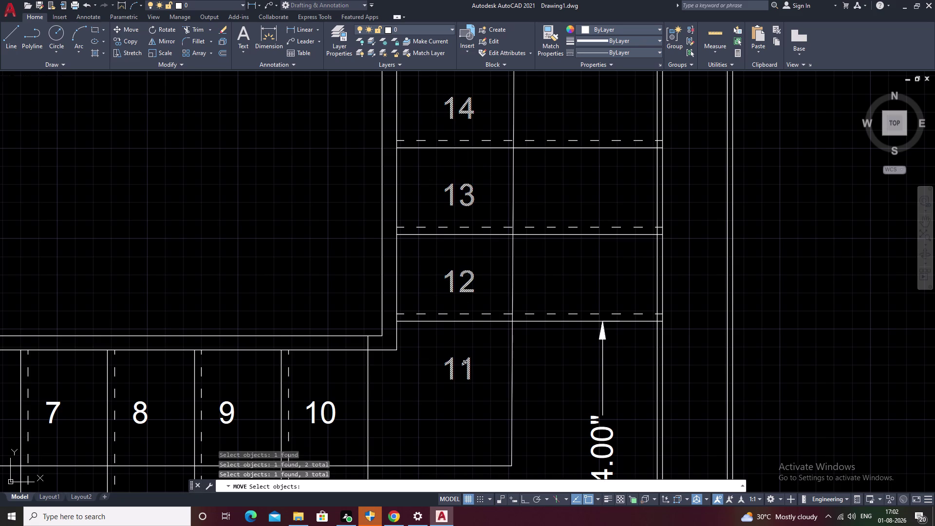
right_click(436, 269)
click(470, 256)
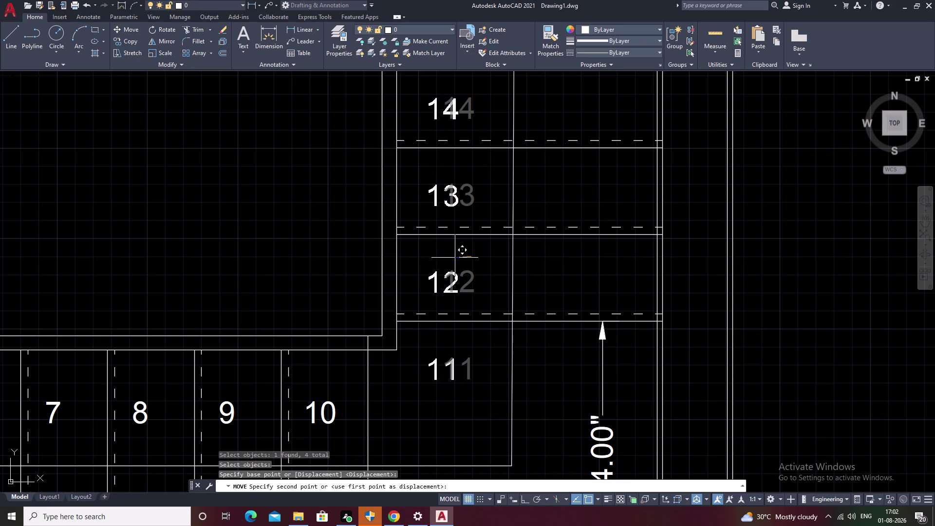
click(457, 258)
key(Escape)
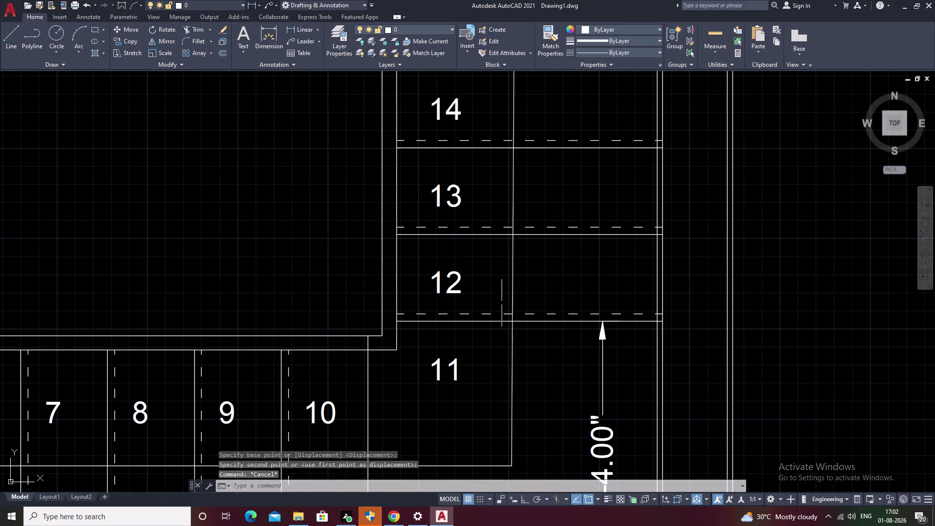
Move number 11 down into the centre of the landing.
middle_drag(483, 337, 456, 247)
scroll(down, 3)
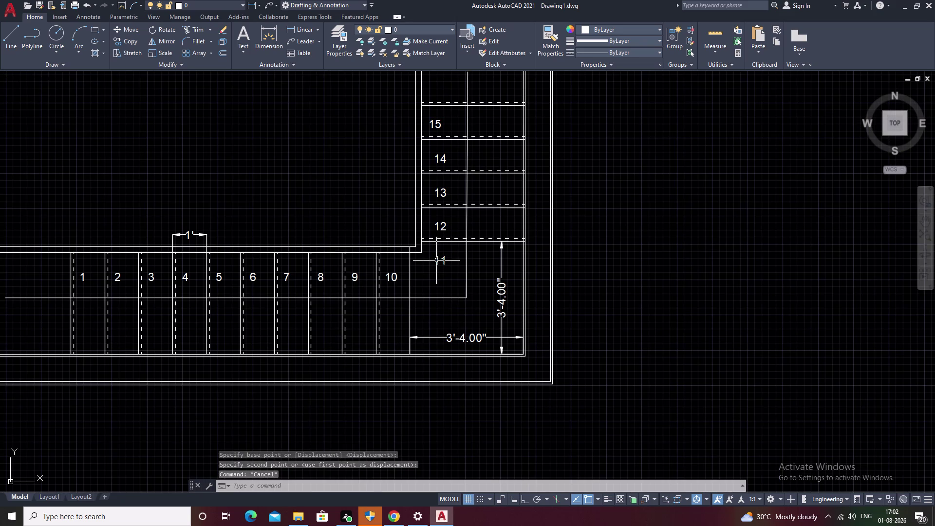
click(436, 260)
text(M)
key(space)
click(441, 261)
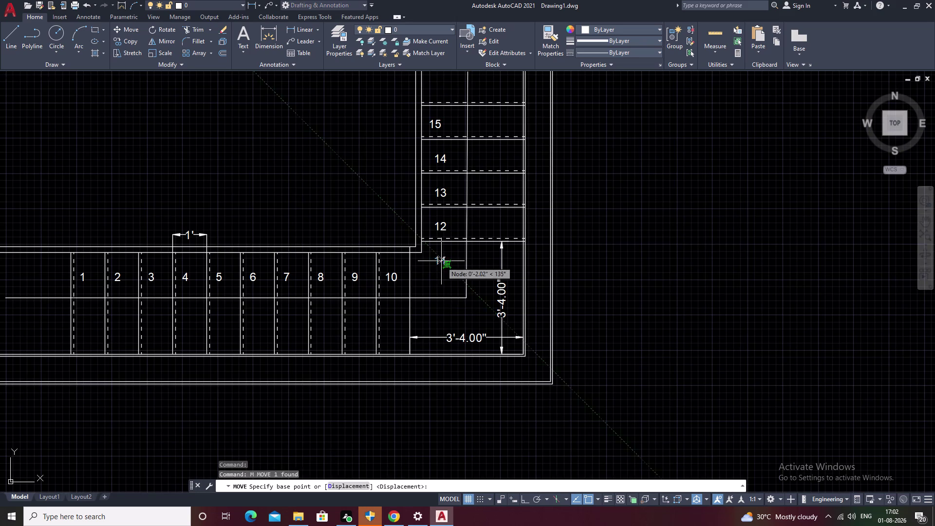
click(443, 273)
key(Escape)
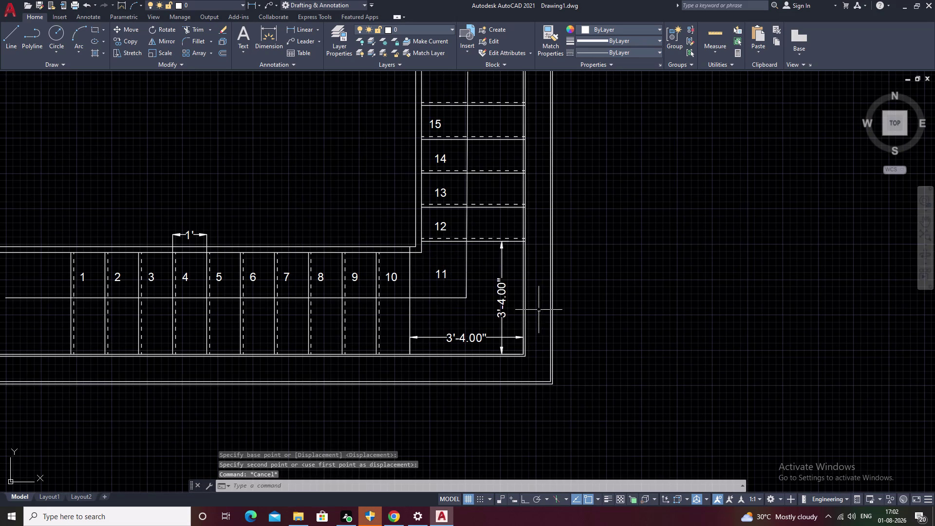
middle_drag(503, 317, 637, 269)
middle_drag(405, 265, 294, 279)
middle_drag(187, 234, 446, 278)
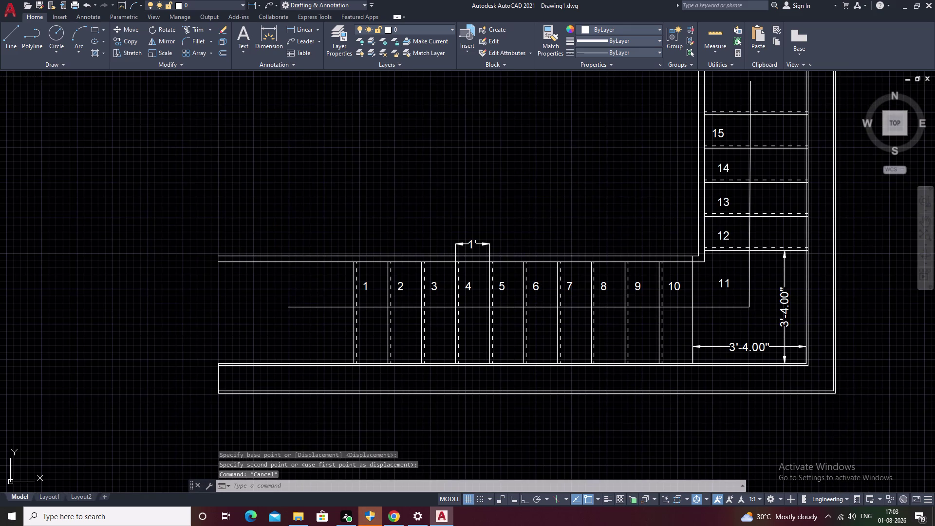
Dimension the flight's bottom-to-top width with DLI, placing the 3' dimension left of tread 1.
text(DLI)
key(space)
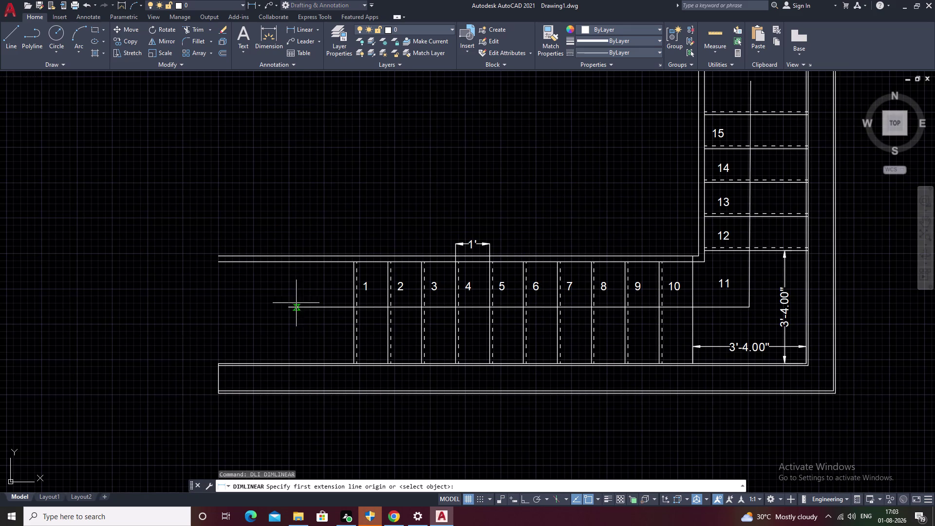
scroll(up, 3)
click(289, 402)
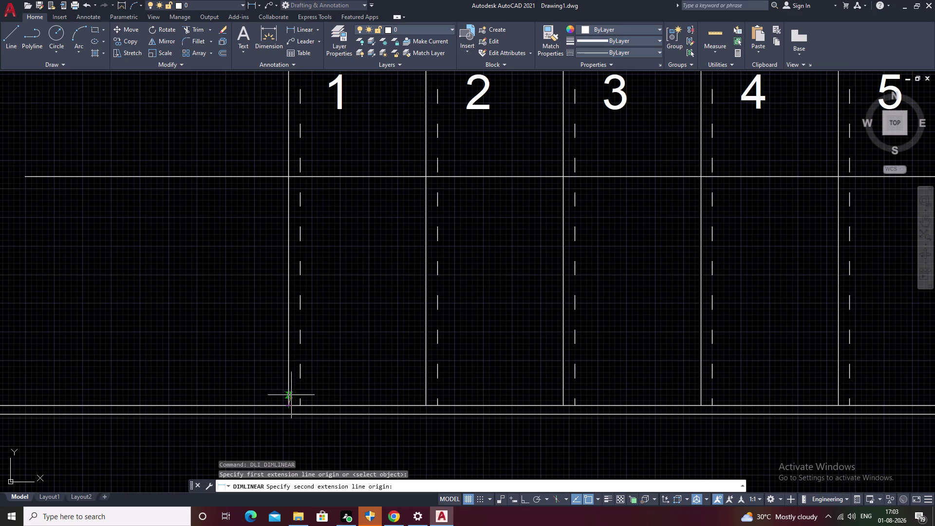
middle_drag(283, 296, 299, 400)
click(301, 96)
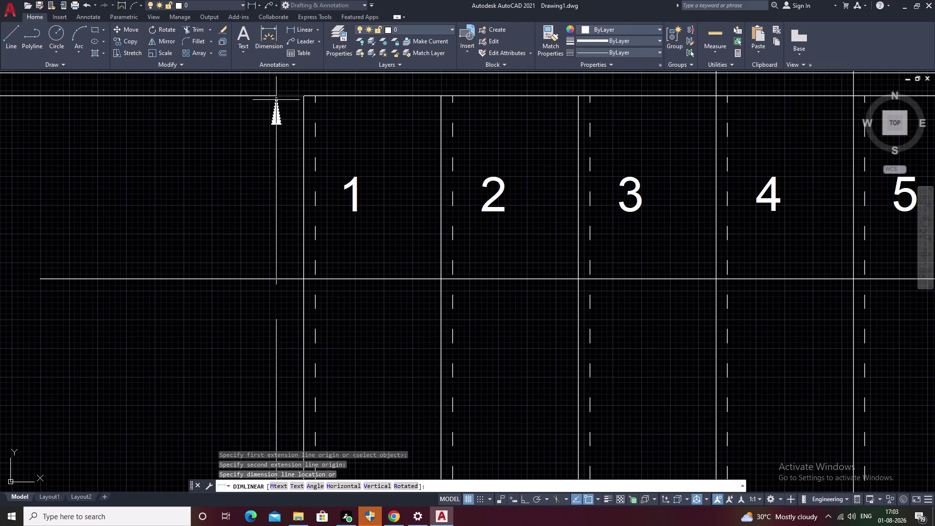
click(254, 99)
key(Escape)
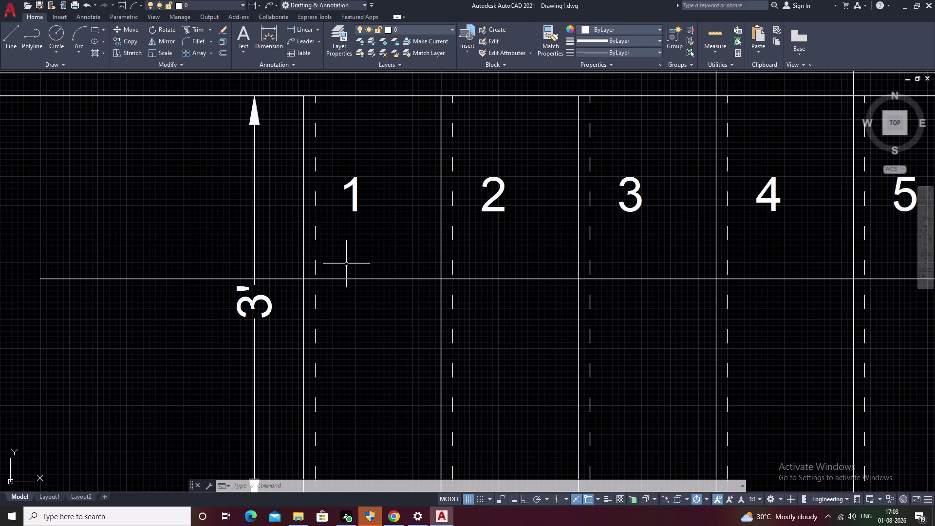
middle_drag(458, 344, 463, 365)
scroll(down, 3)
middle_drag(482, 373, 452, 345)
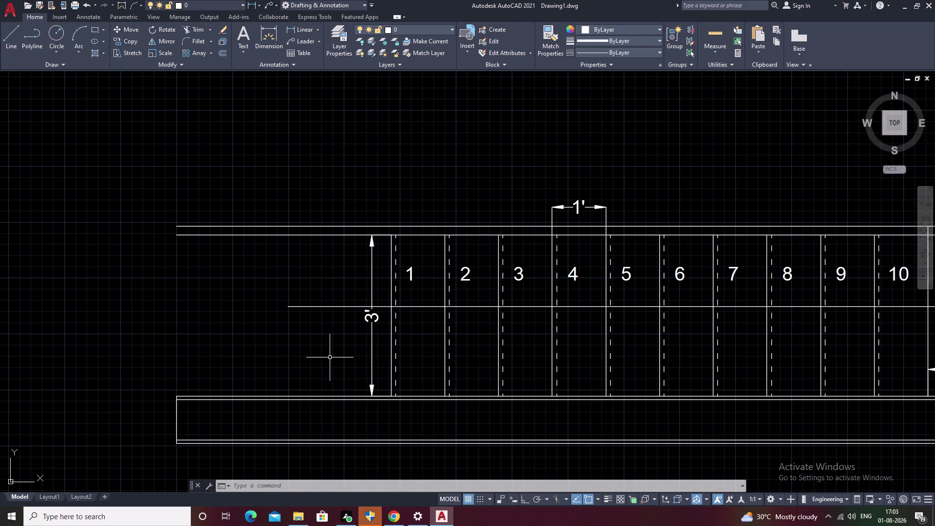
middle_drag(329, 357, 406, 312)
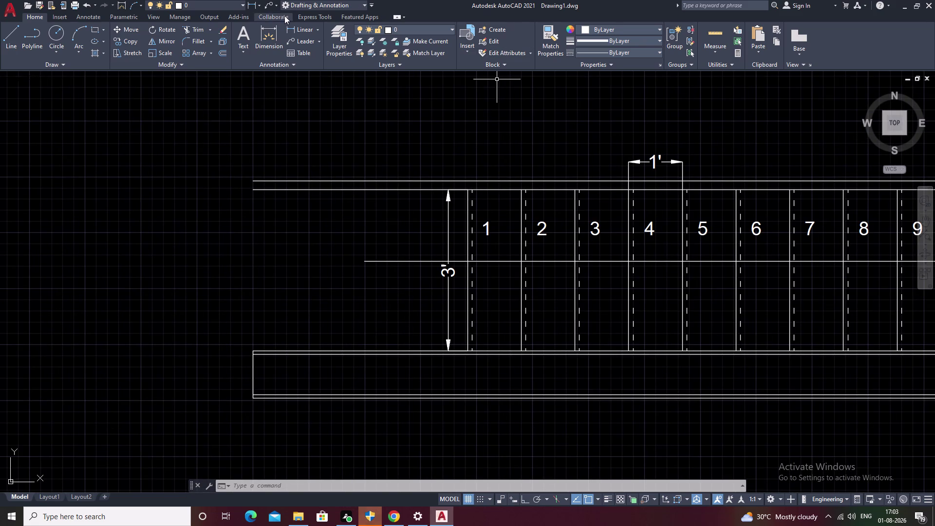
Launch the Express Tools Break-line Symbol, cancelling a first attempt and restarting.
click(315, 16)
click(388, 33)
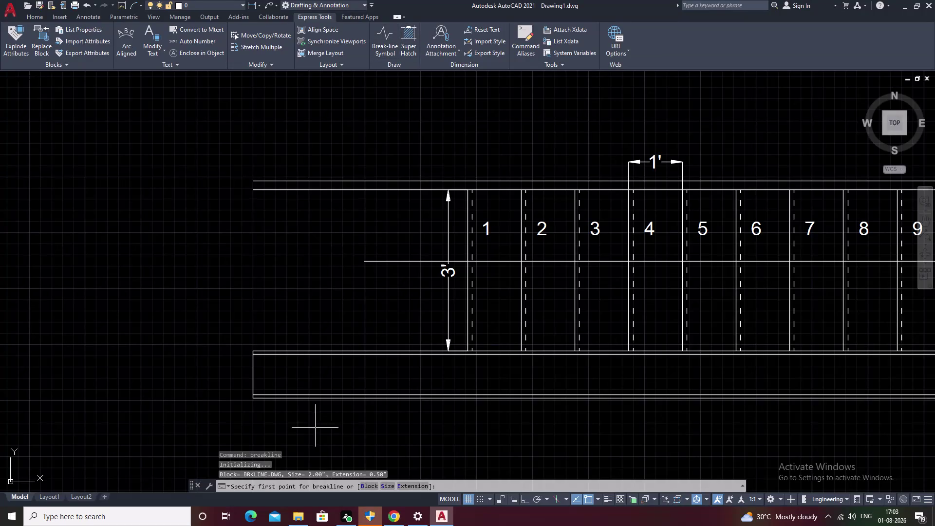
scroll(up, 3)
click(284, 347)
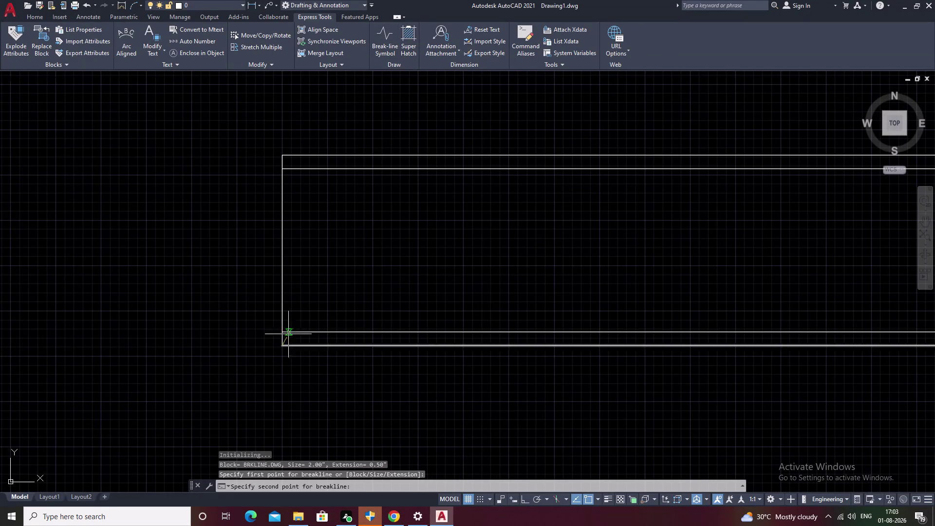
click(284, 154)
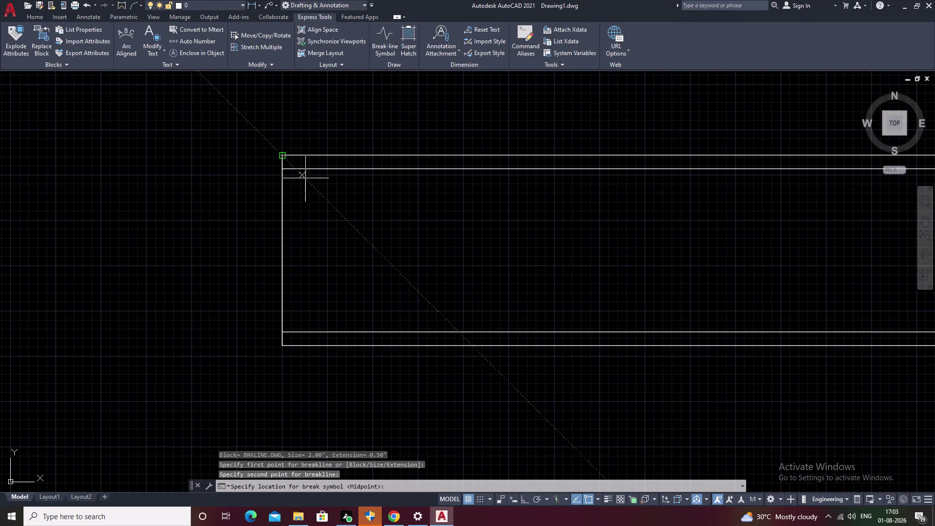
key(Escape)
key(space)
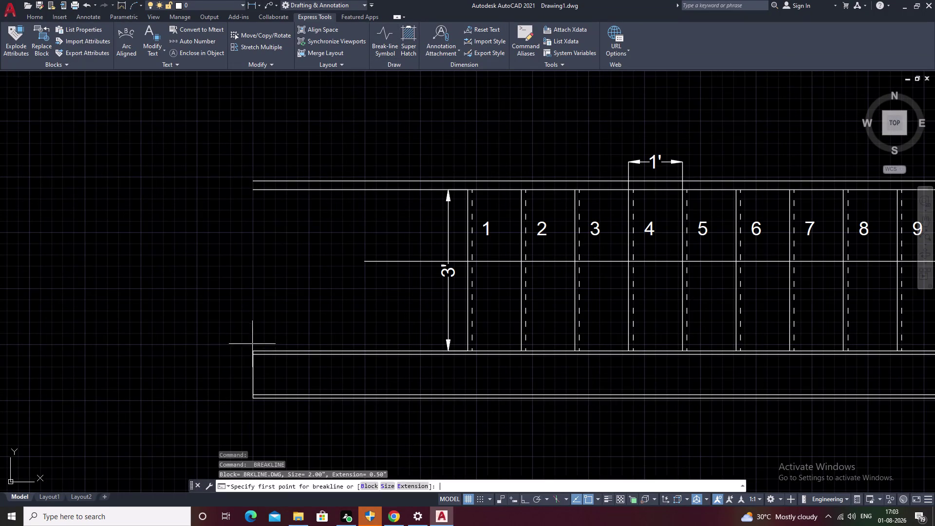
Set the break-line symbol size to 2 and extension to 1.
scroll(up, 3)
text(S)
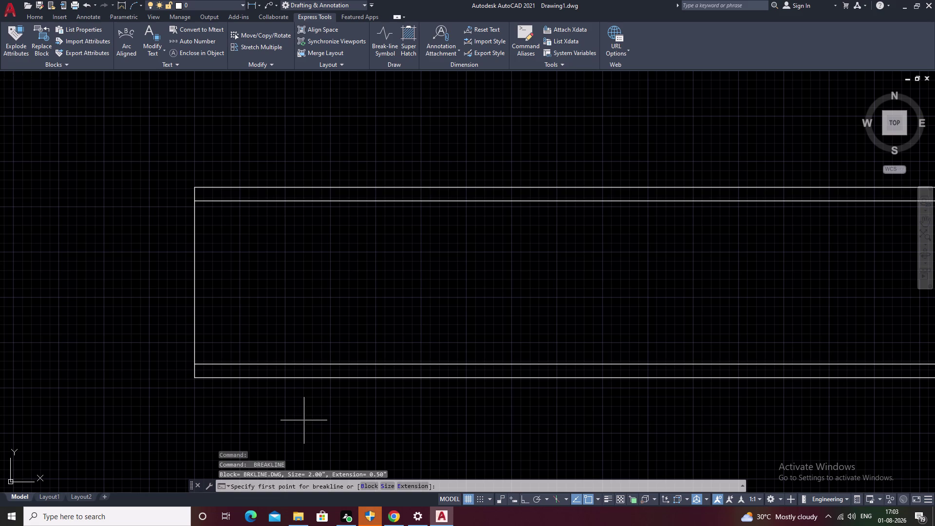
key(space)
key(2)
key(space)
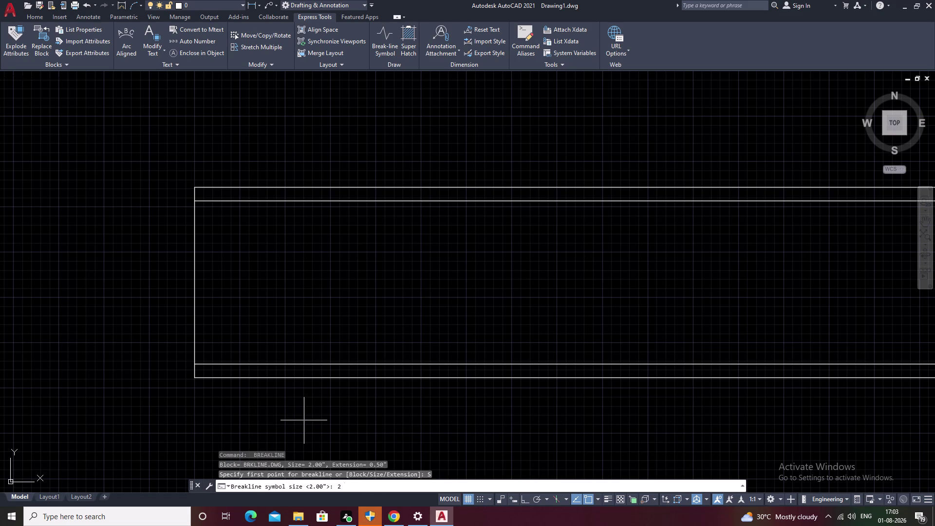
text(E)
key(space)
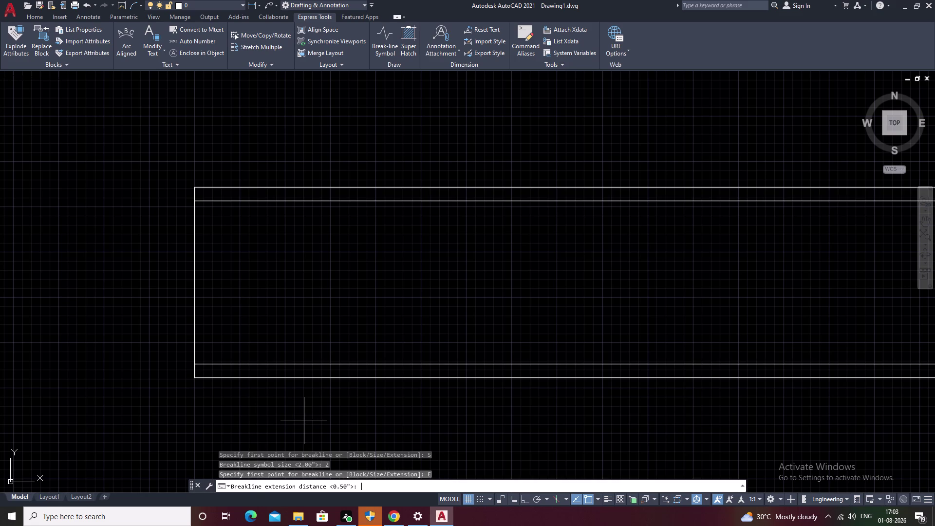
key(1)
key(space)
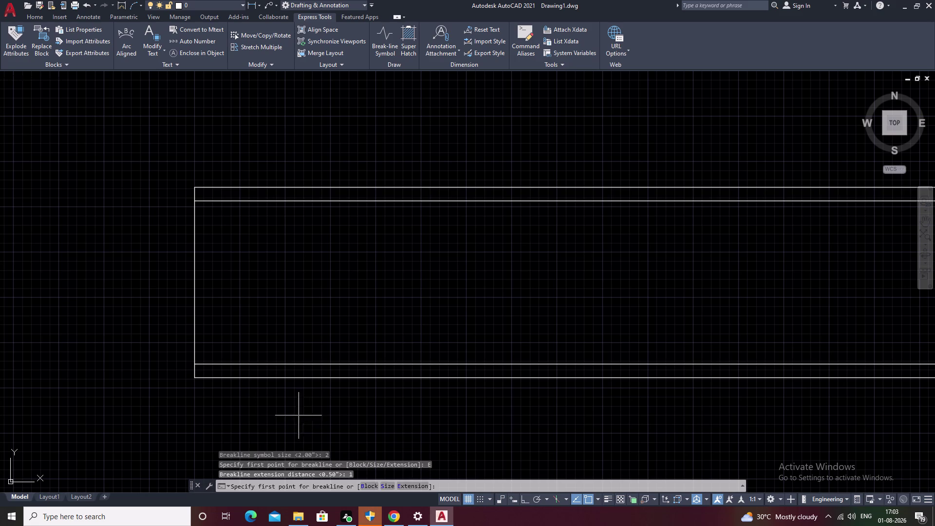
Draw the zigzag between the strip's bottom-left and top-left corners at the midpoint.
scroll(up, 3)
click(208, 365)
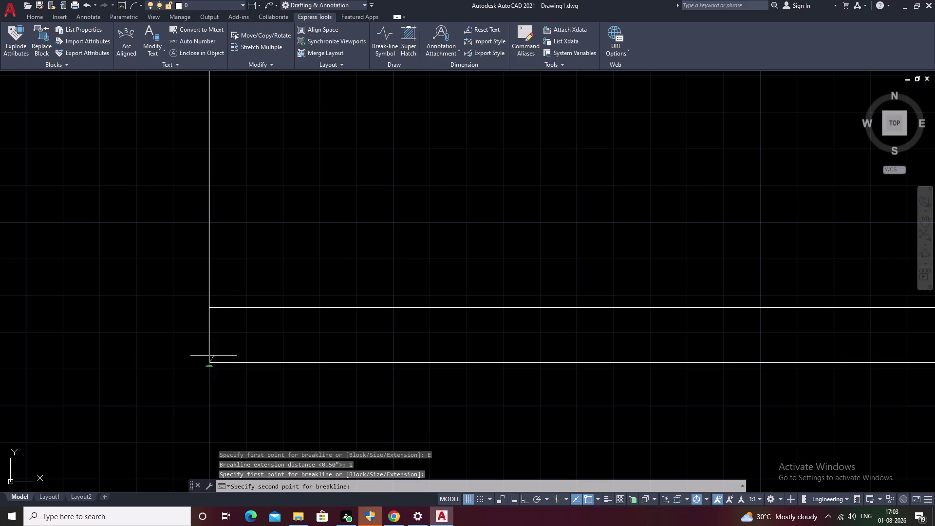
middle_drag(243, 224, 330, 408)
scroll(down, 3)
middle_drag(360, 257, 350, 349)
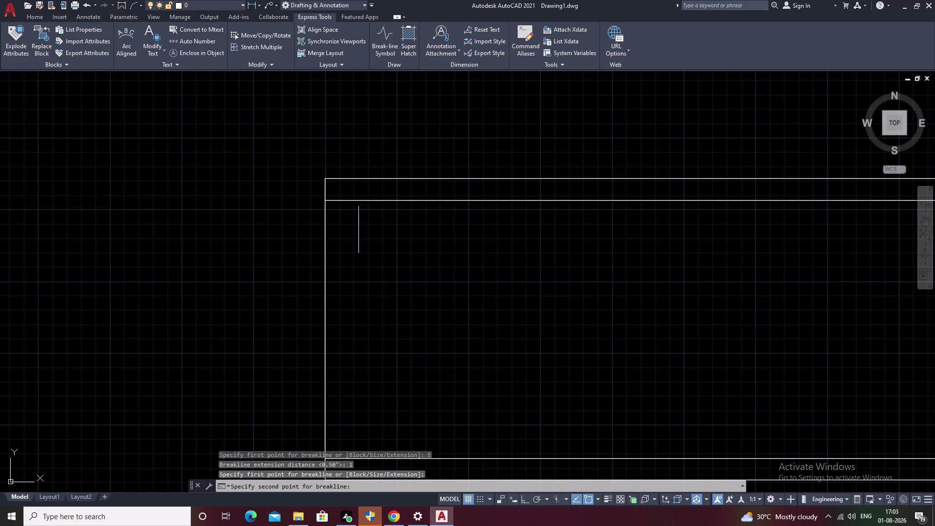
click(325, 178)
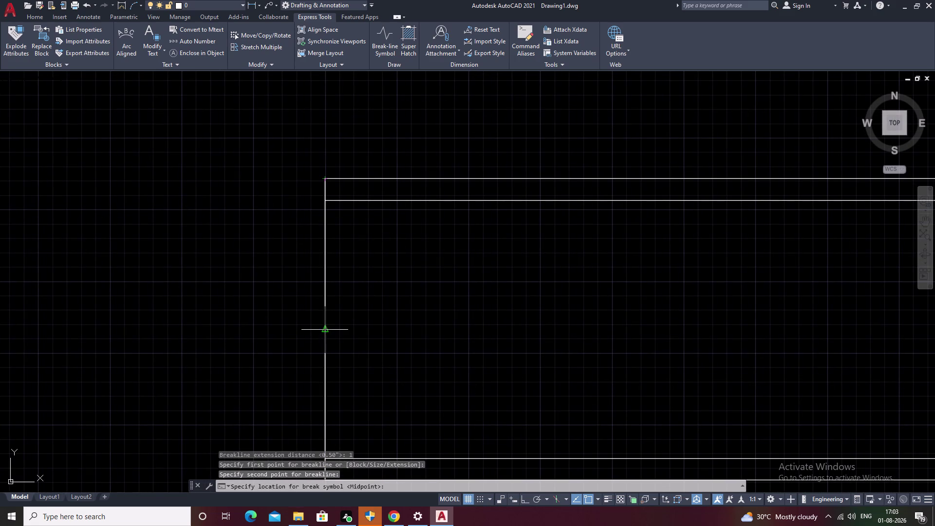
click(326, 329)
Erase the leftover line at the strip's end.
scroll(down, 3)
middle_drag(455, 341, 455, 299)
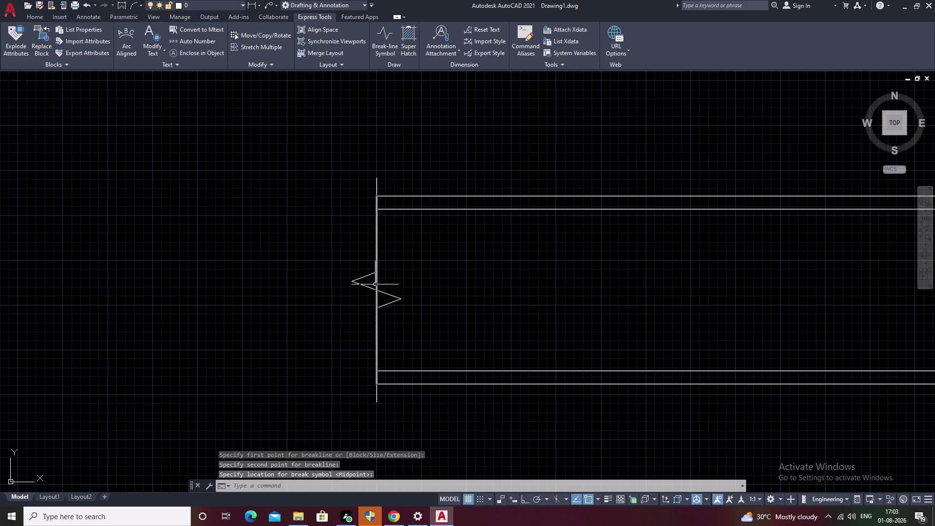
click(375, 283)
text(E)
key(space)
scroll(down, 3)
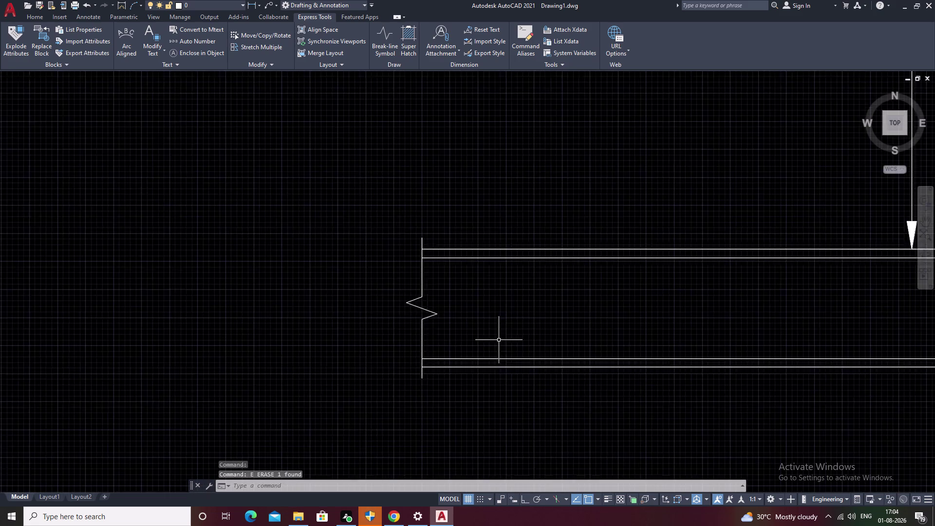
Pan to the top end of the vertical flight, cancelling a stray erase command.
middle_drag(510, 323, 282, 365)
middle_drag(432, 337, 253, 388)
middle_drag(411, 360, 257, 383)
middle_drag(583, 316, 270, 415)
middle_drag(528, 317, 483, 329)
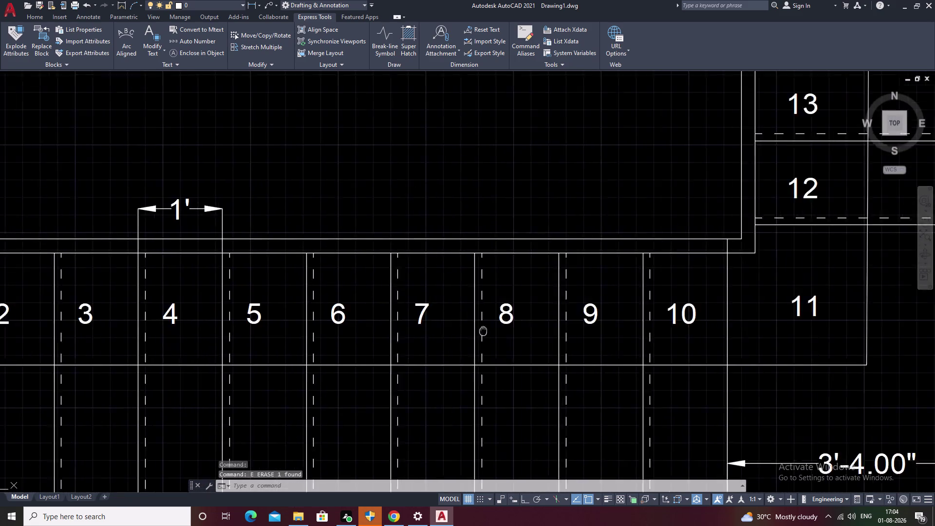
middle_drag(483, 330, 296, 408)
middle_drag(569, 234, 377, 402)
middle_drag(561, 195, 485, 402)
middle_drag(559, 141, 531, 244)
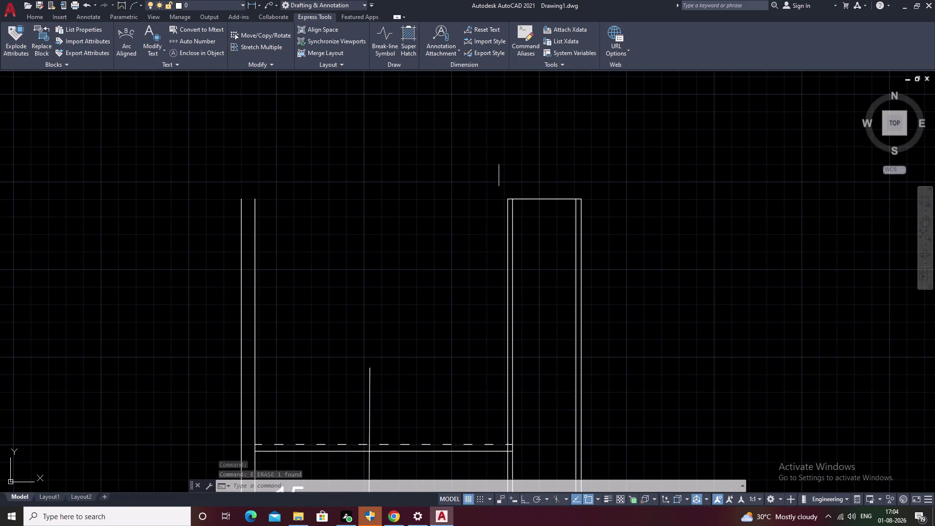
key(space)
key(Escape)
key(space)
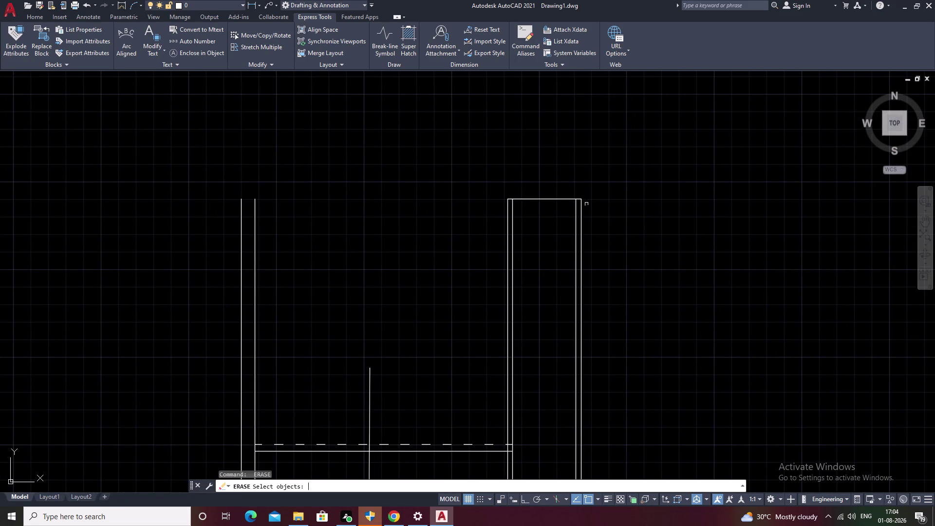
key(Escape)
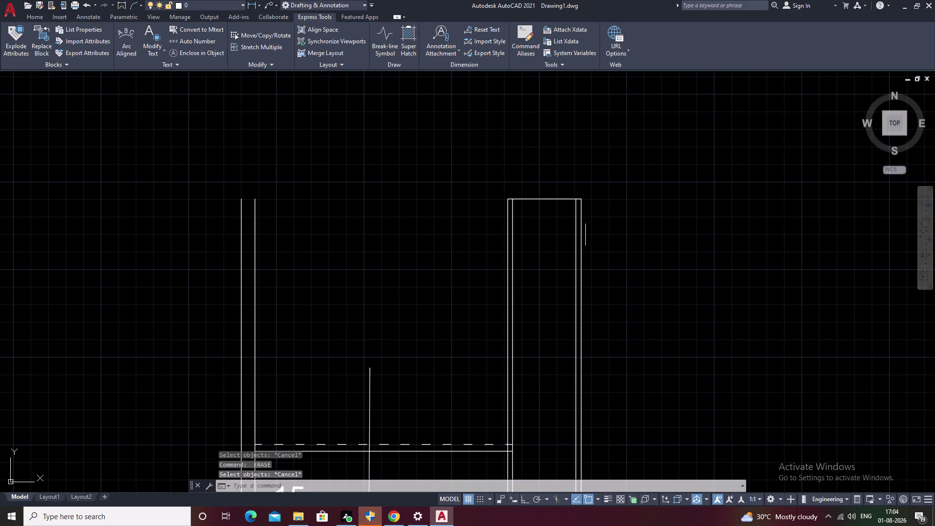
Place an Express Tools zigzag break-line symbol across the top line beyond tread 15.
click(393, 35)
scroll(up, 3)
click(528, 231)
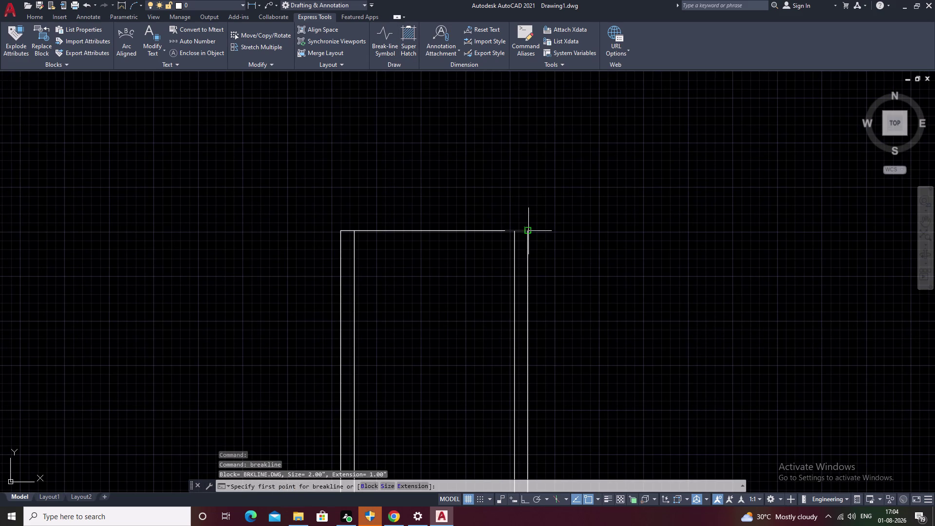
click(343, 232)
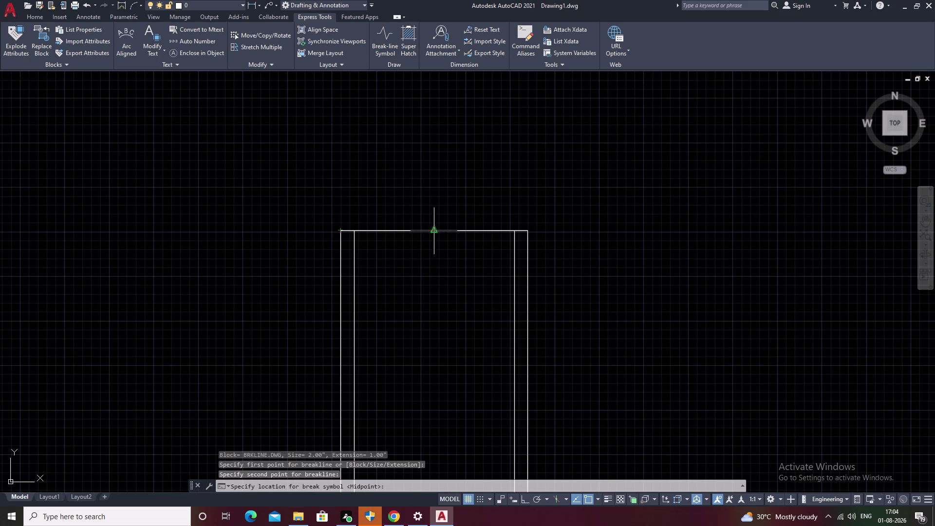
click(435, 232)
key(grave)
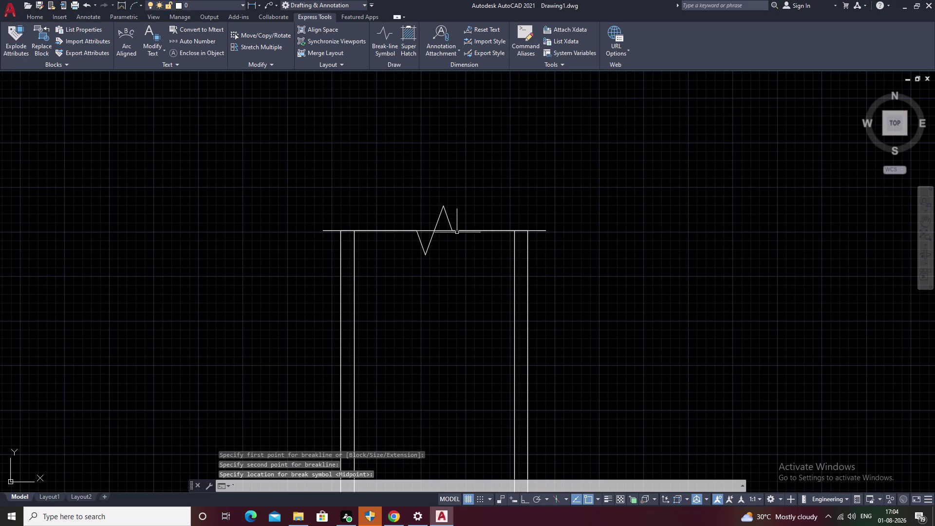
click(449, 231)
scroll(up, 3)
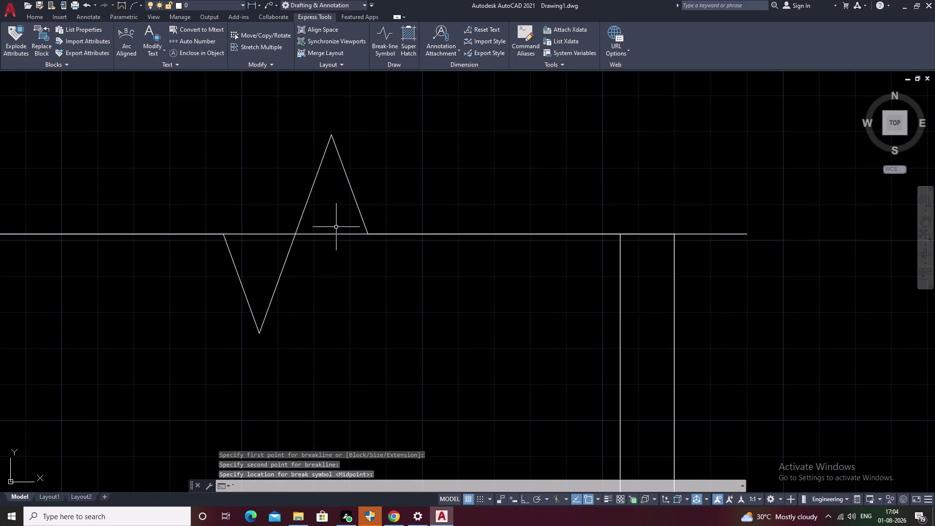
click(339, 232)
click(348, 233)
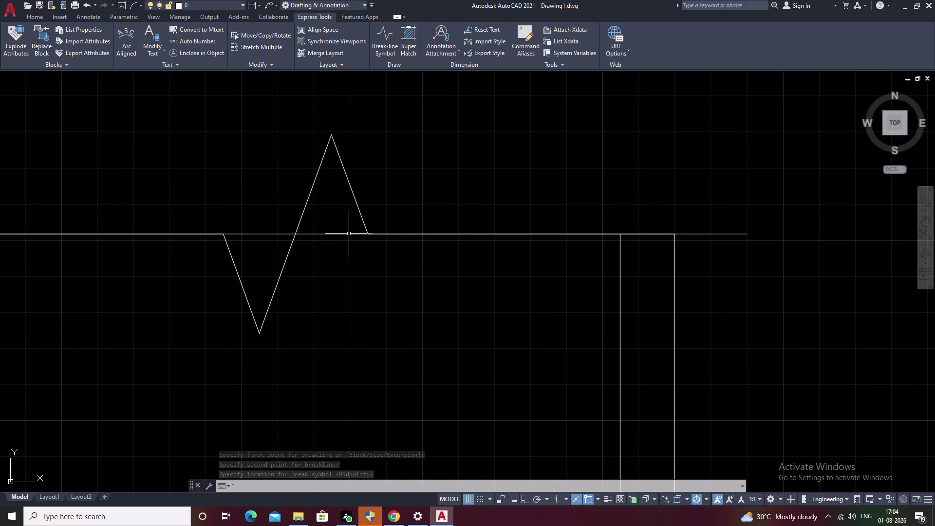
click(348, 235)
key(Escape)
key(Escape)
Erase the leftover straight top line and look over the drawing.
click(342, 234)
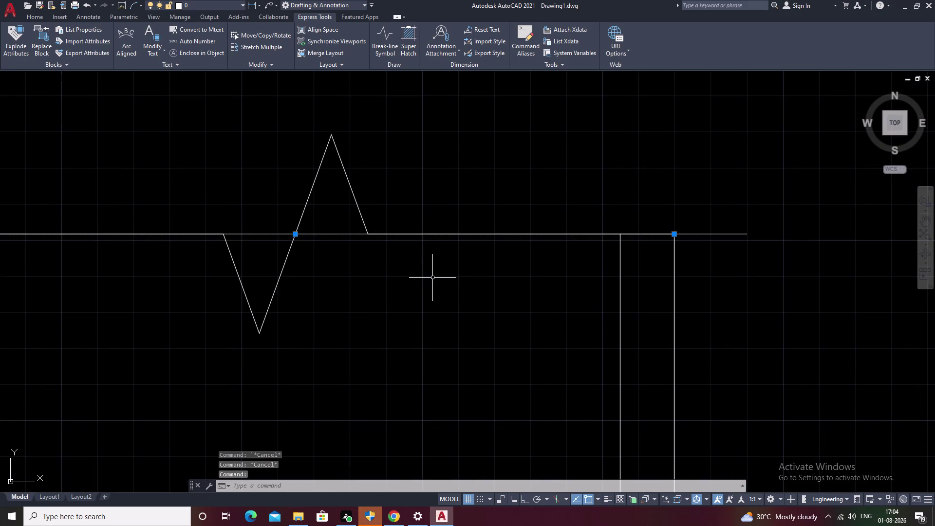
text(E)
key(space)
scroll(down, 3)
middle_drag(423, 301, 493, 178)
scroll(down, 3)
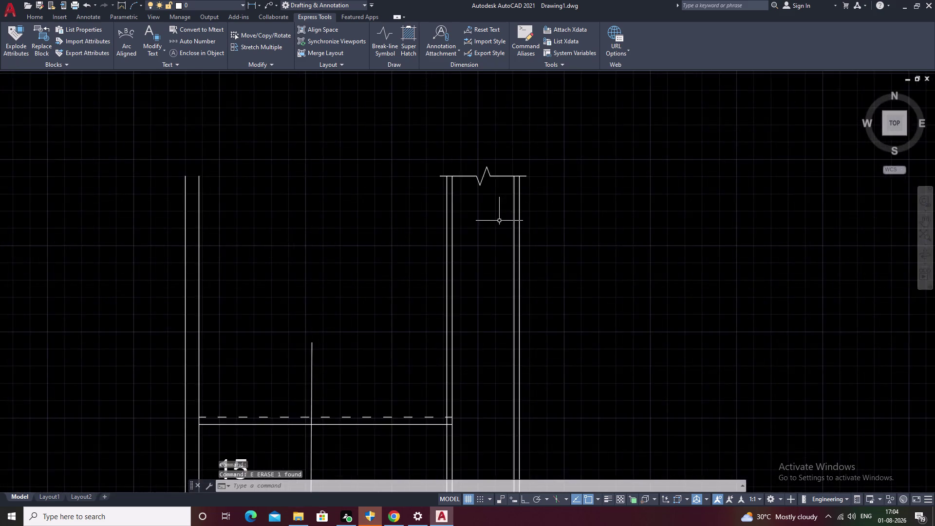
middle_drag(495, 280, 538, 172)
scroll(down, 3)
middle_drag(459, 270, 588, 206)
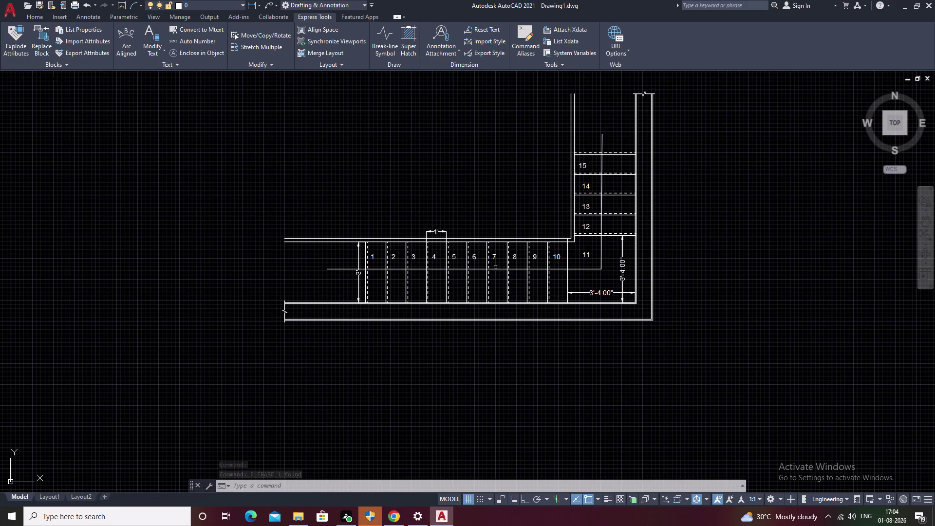
middle_drag(497, 235, 485, 211)
scroll(up, 3)
middle_drag(464, 215, 436, 260)
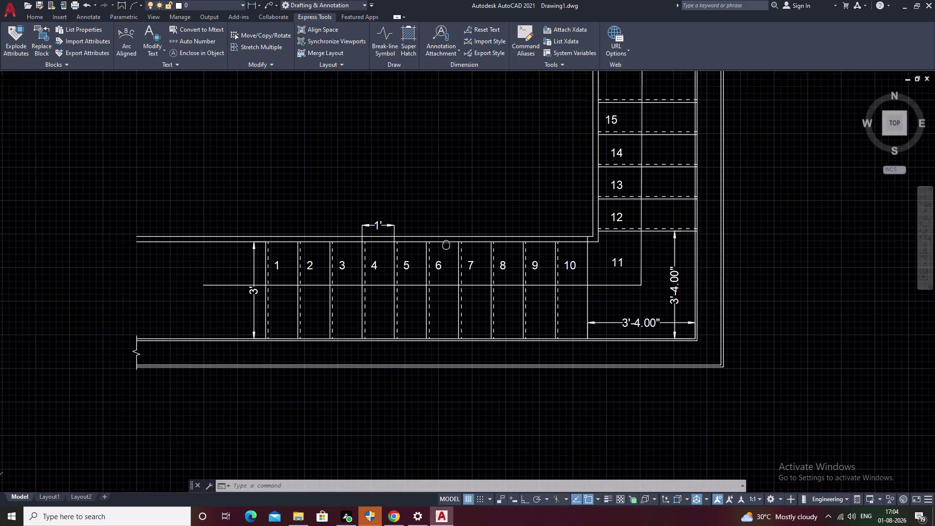
middle_drag(436, 260, 427, 272)
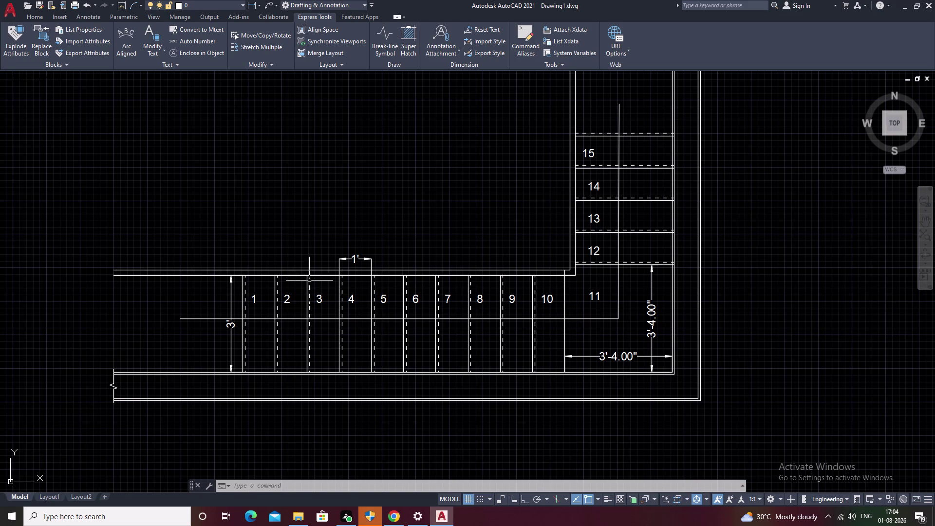
scroll(up, 3)
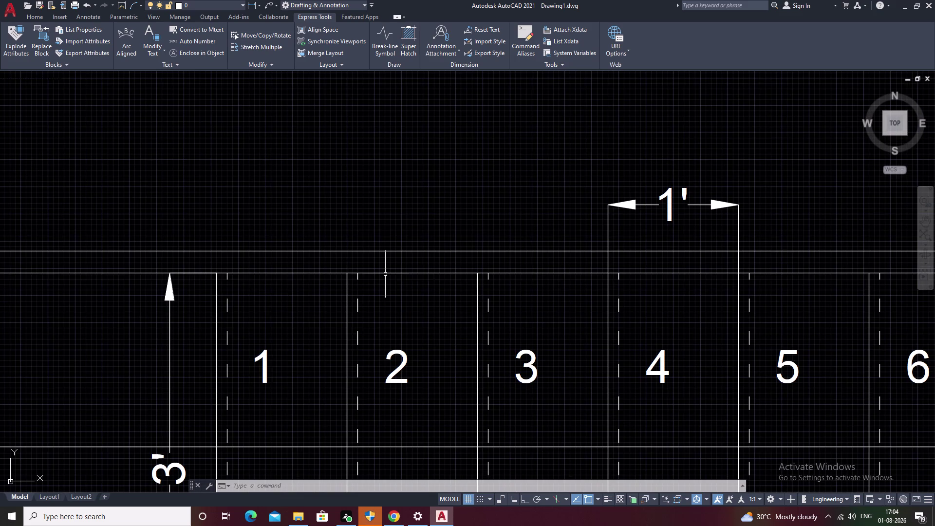
text(F)
Fillet the outer handrail line with tread 1's edge into a clean corner.
key(space)
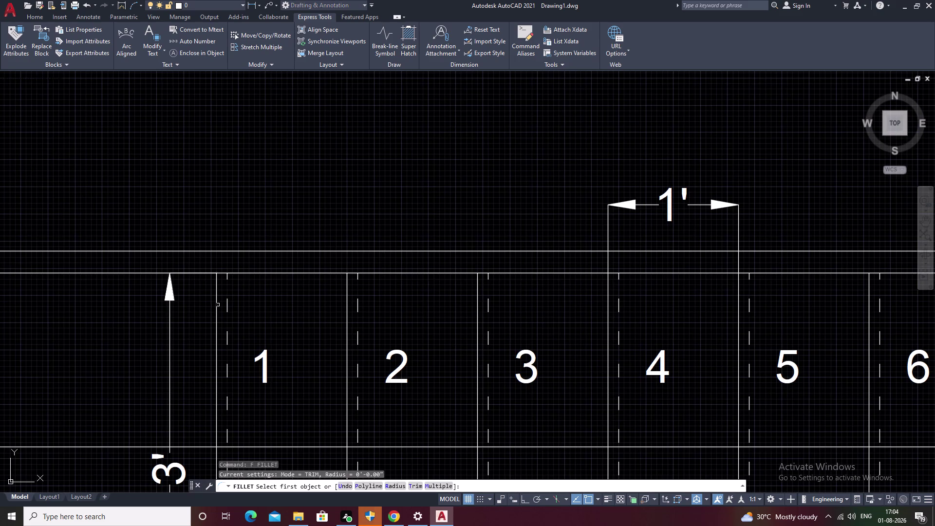
click(215, 305)
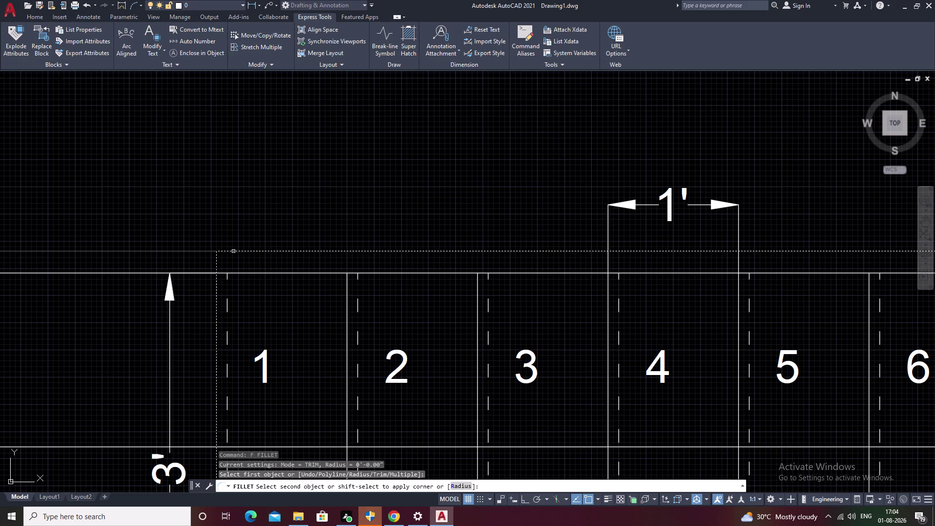
click(234, 251)
key(Escape)
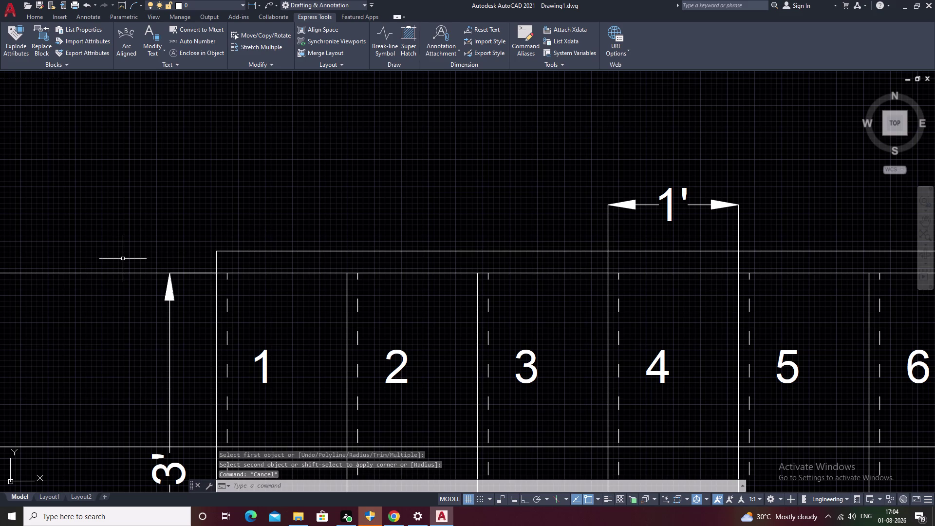
Fence-trim the wall line's left overhang, then view the whole staircase plan.
text(TR)
key(space)
drag(104, 227, 82, 319)
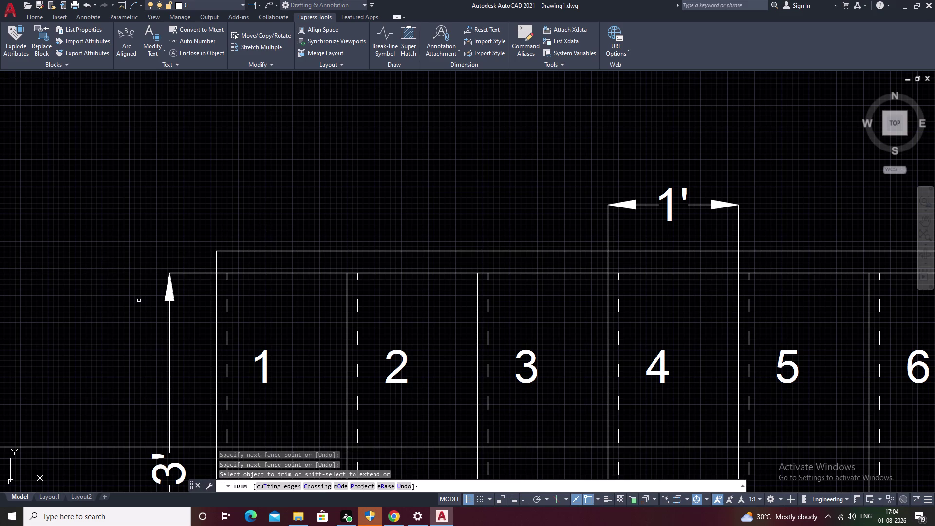
middle_drag(182, 237, 230, 171)
key(Escape)
scroll(down, 3)
middle_drag(615, 269, 333, 370)
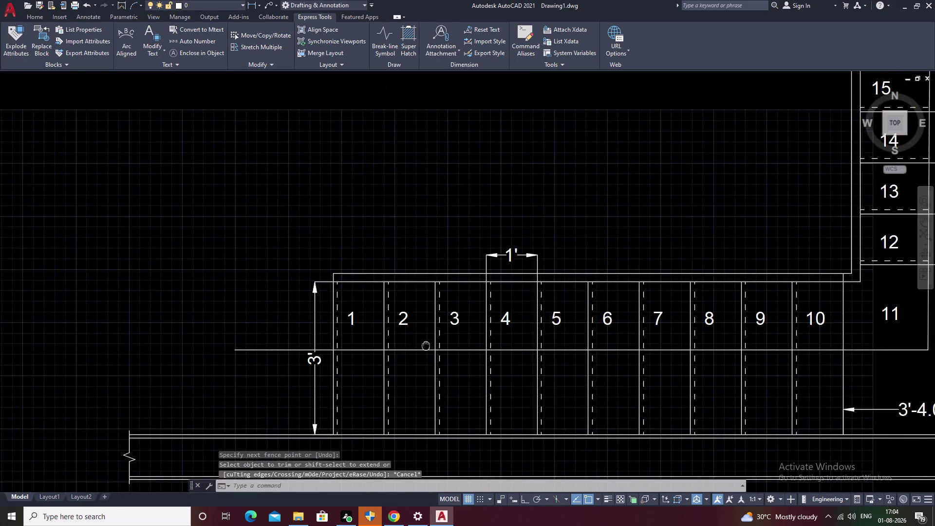
middle_drag(491, 304, 501, 281)
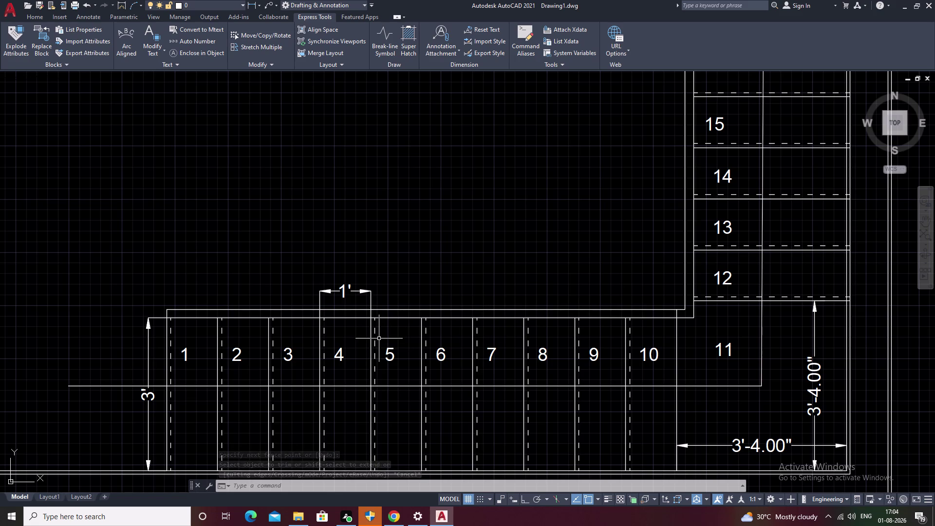
middle_drag(378, 339, 542, 320)
scroll(down, 3)
middle_drag(638, 308, 532, 344)
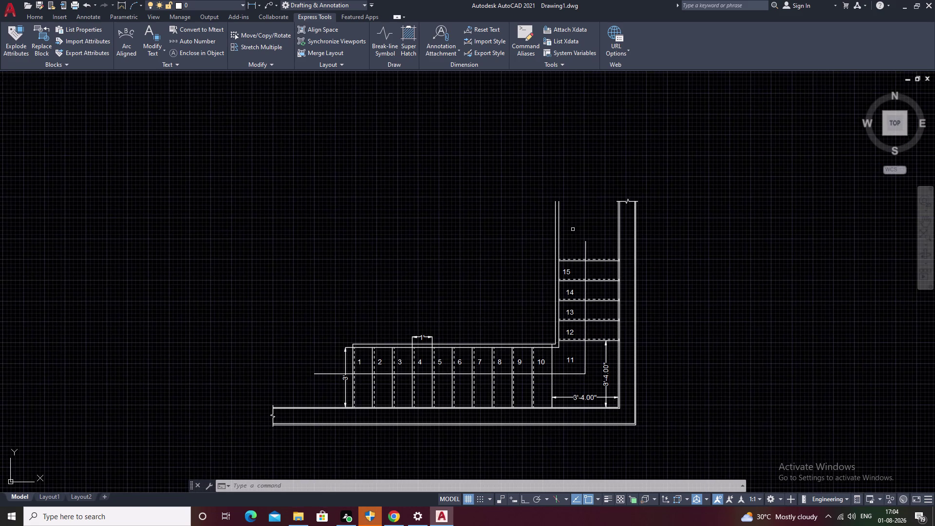
Fillet the outer handrail line with the line above tread 15 into a corner.
scroll(up, 3)
key(Escape)
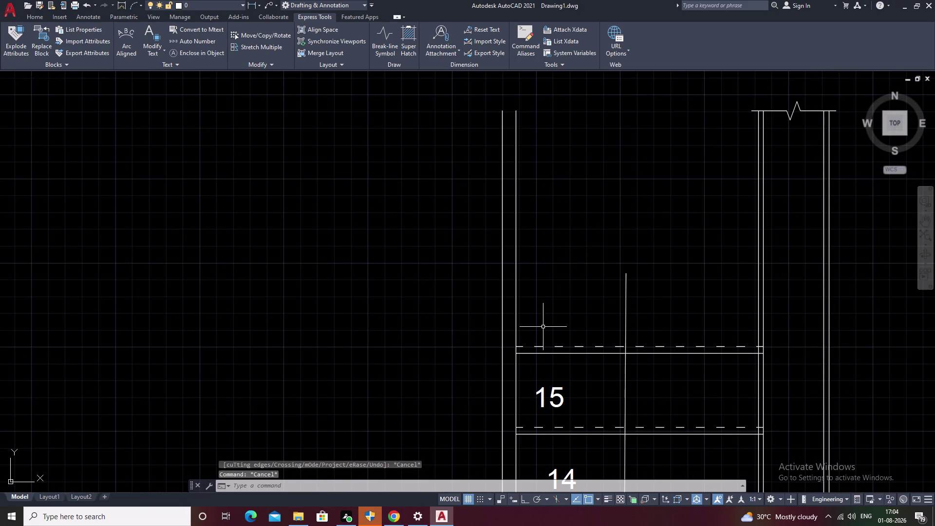
middle_drag(543, 326, 559, 286)
key(f)
key(space)
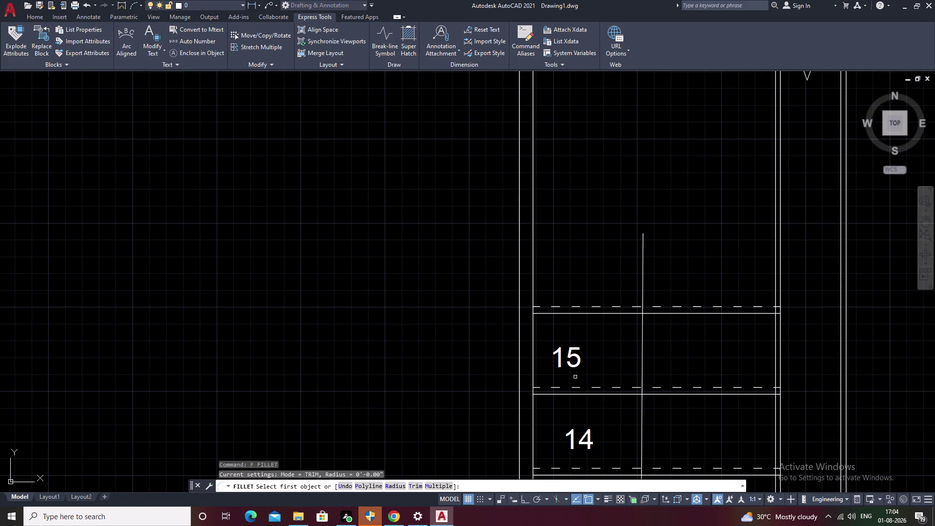
double_click(517, 342)
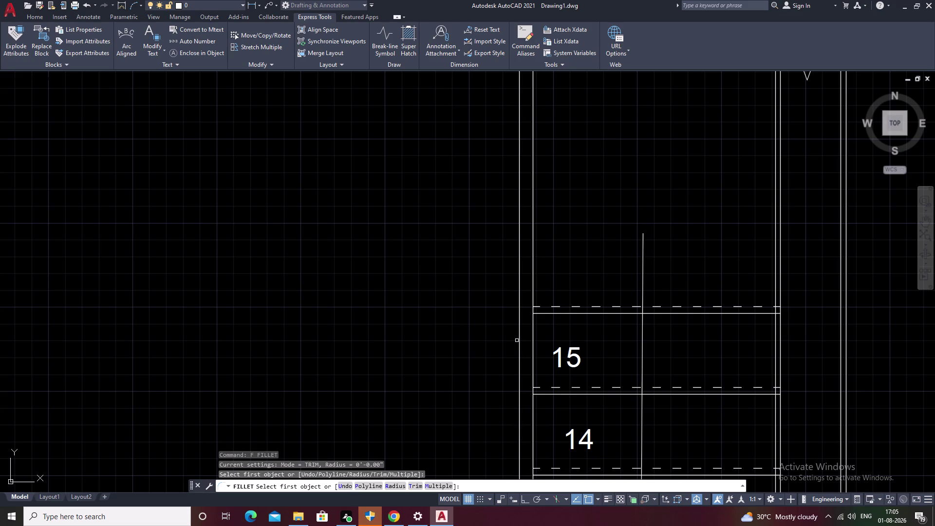
click(516, 340)
click(517, 339)
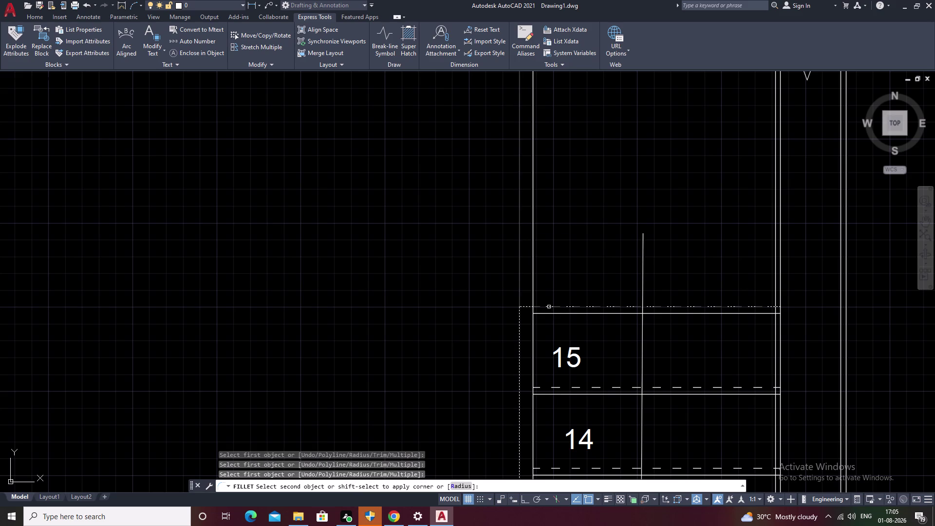
click(549, 306)
key(Escape)
Fence-trim the inner line above tread 15.
text(TR)
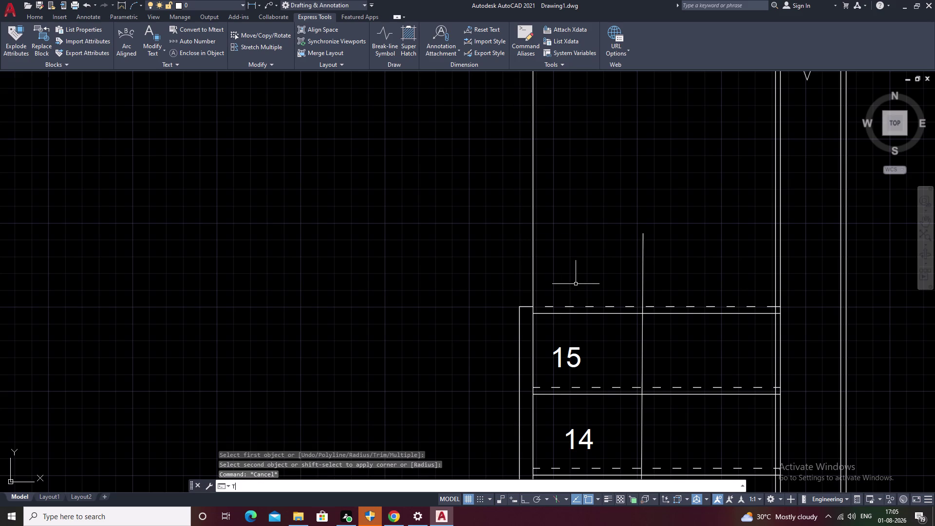
key(space)
drag(592, 230, 456, 274)
key(Escape)
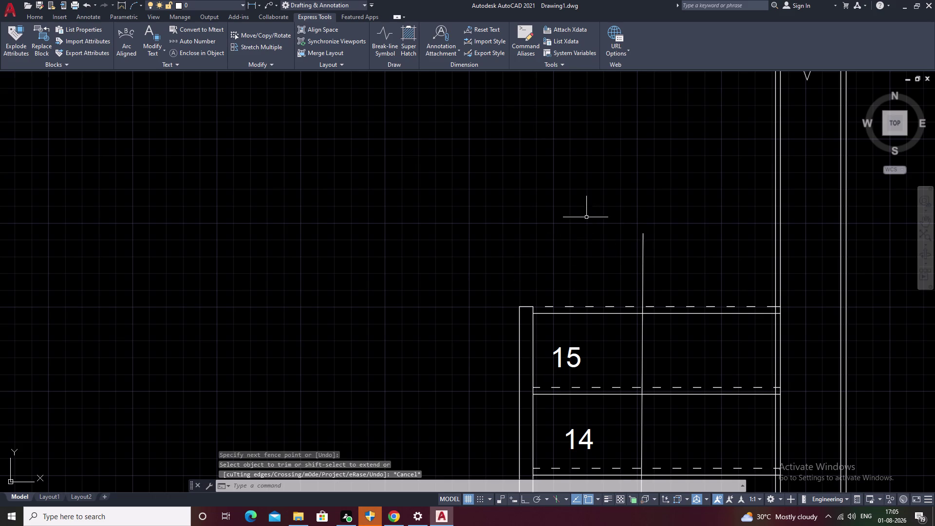
middle_drag(618, 181, 624, 173)
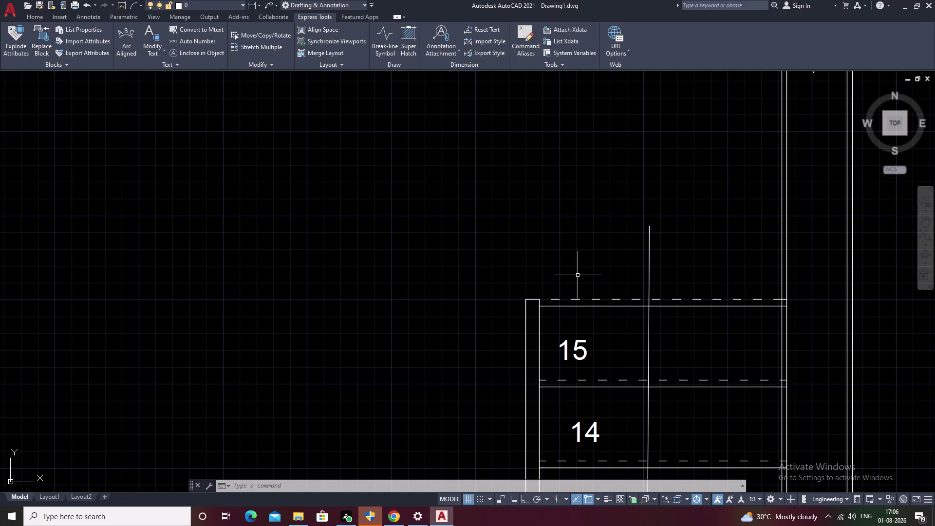
Bring the left end of the lower flight into view.
scroll(down, 3)
middle_drag(621, 252, 741, 186)
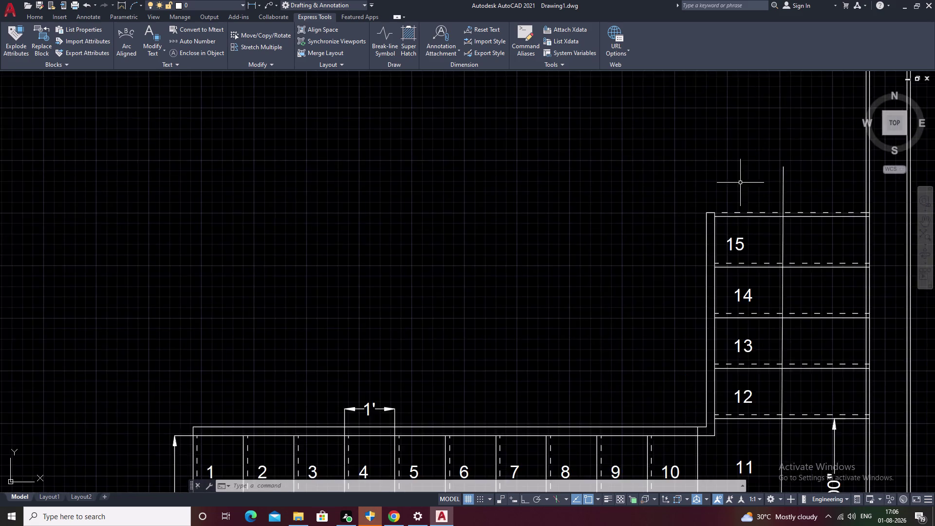
scroll(down, 3)
middle_drag(498, 300, 534, 267)
key(Escape)
scroll(up, 3)
middle_drag(578, 331, 519, 319)
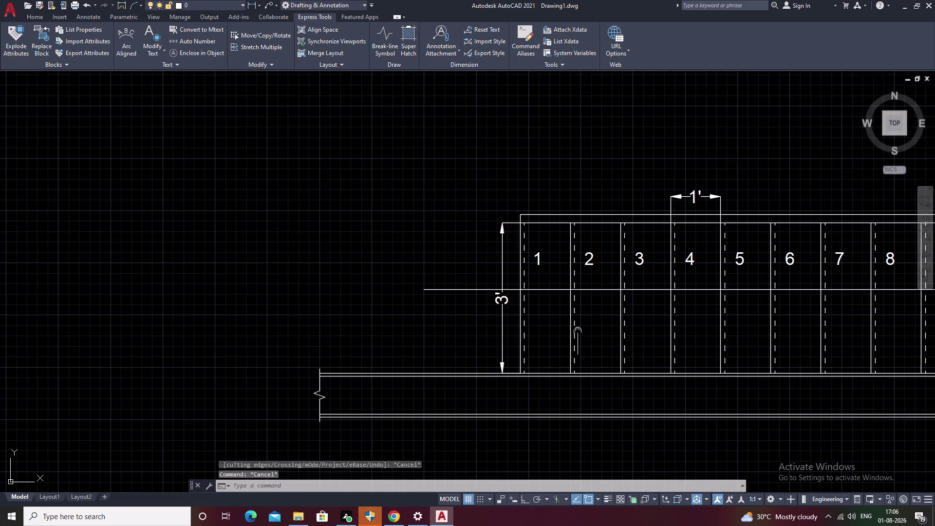
middle_drag(519, 319, 441, 315)
key(k)
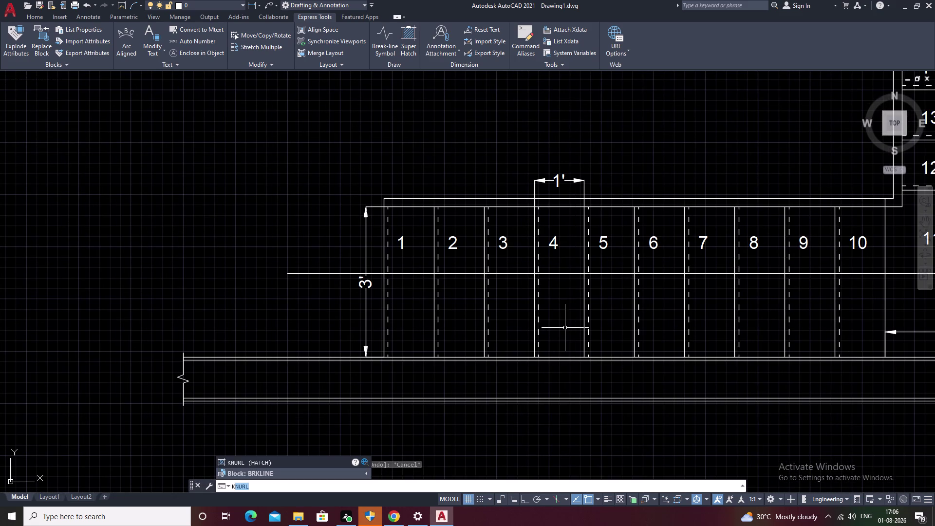
key(BackSpace)
text(L)
key(space)
key(Escape)
key(l)
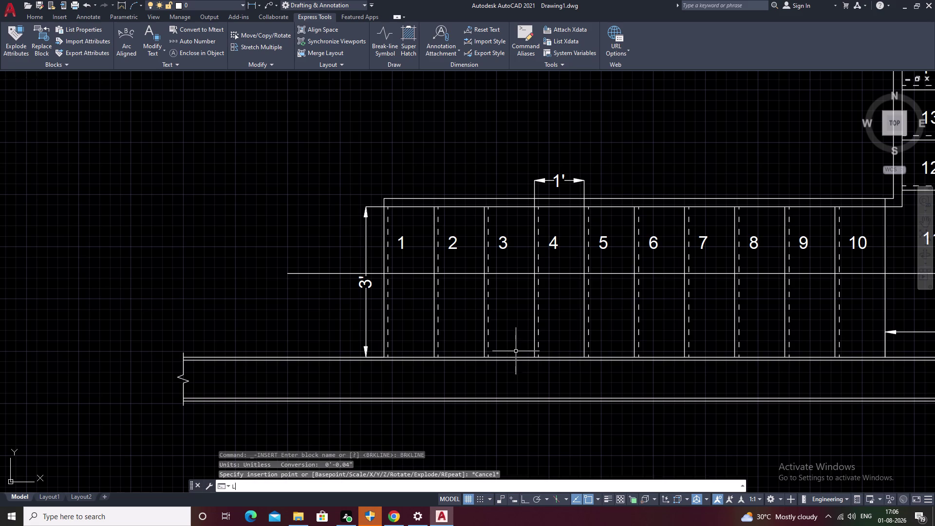
Draw three angled line strokes forming half an arrowhead on the walking line.
key(space)
scroll(up, 3)
middle_drag(562, 263, 660, 347)
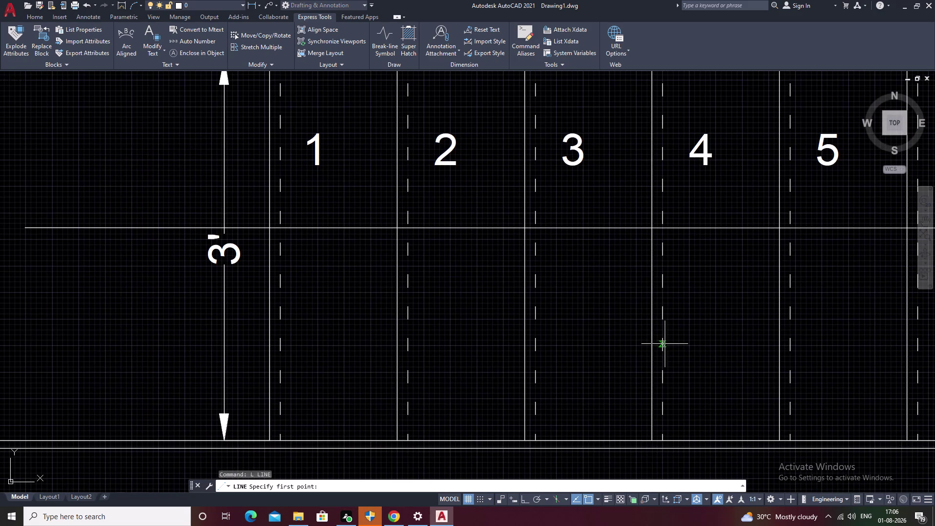
middle_drag(545, 247, 587, 308)
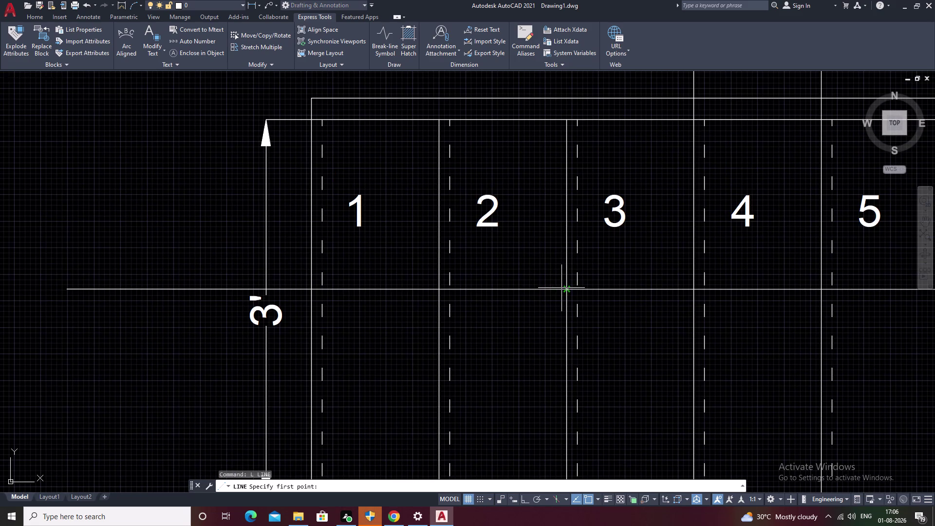
scroll(up, 3)
click(557, 292)
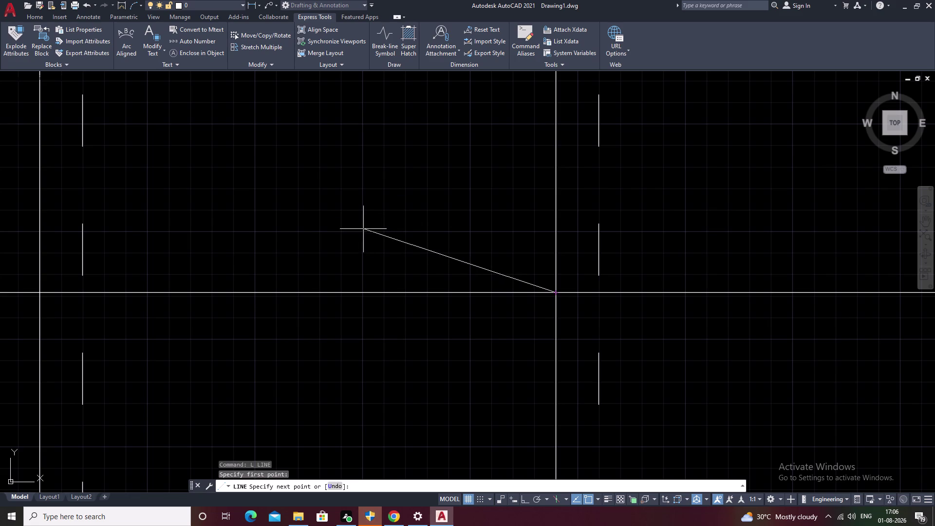
click(363, 123)
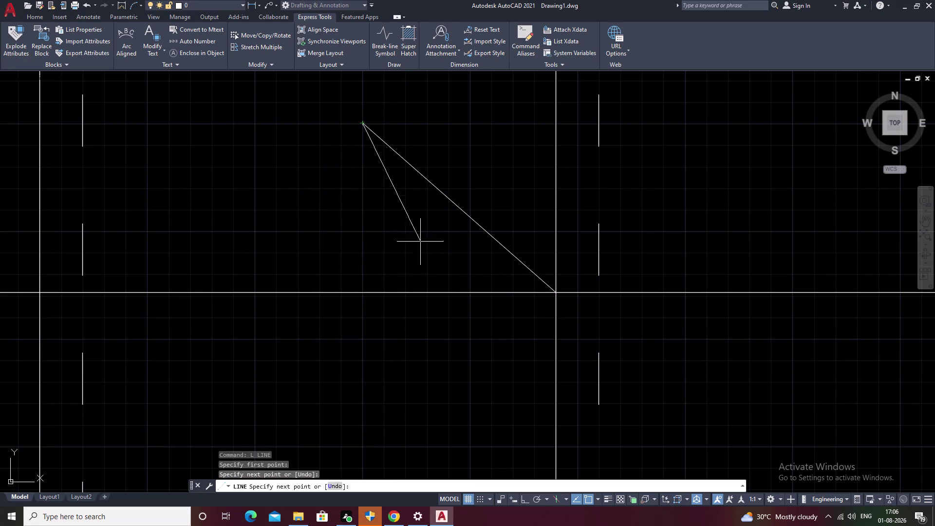
click(407, 242)
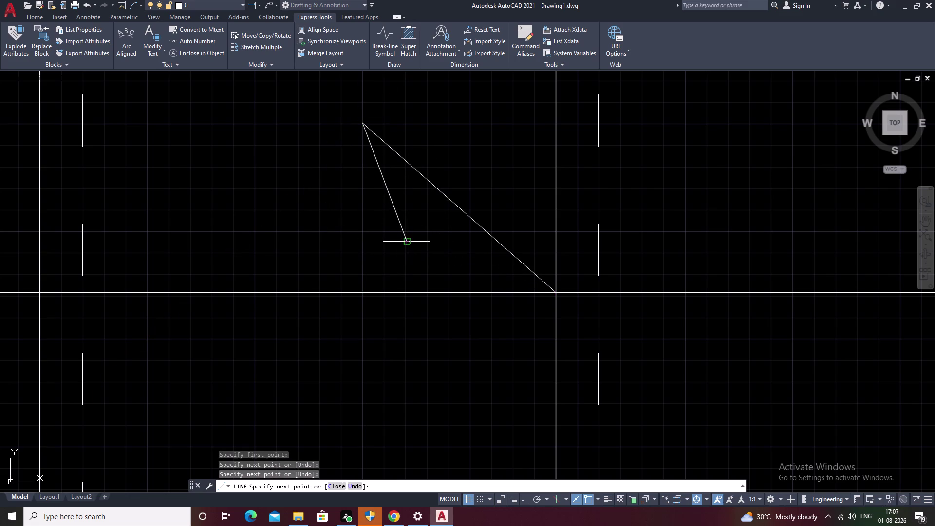
click(286, 292)
key(Escape)
Select the three arrowhead strokes and JOIN them into one object.
drag(479, 180, 339, 249)
drag(397, 264, 350, 239)
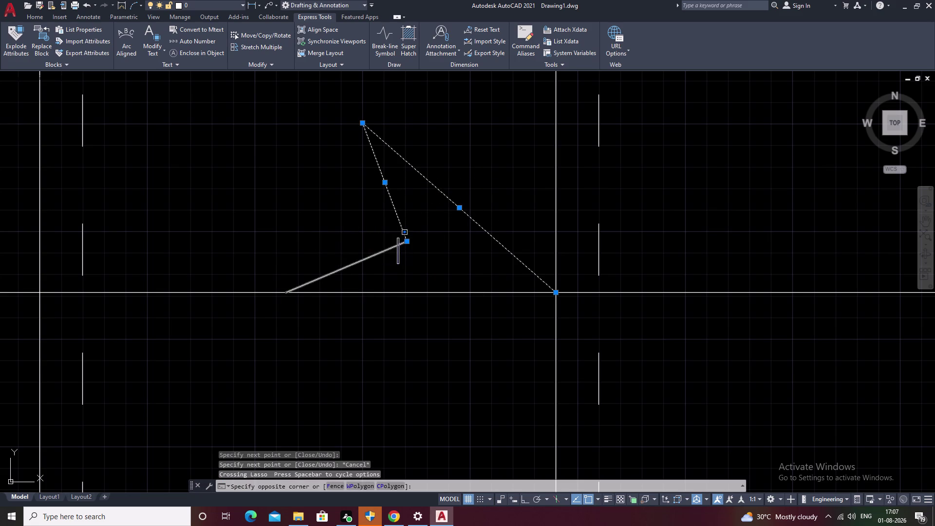
click(340, 234)
scroll(up, 3)
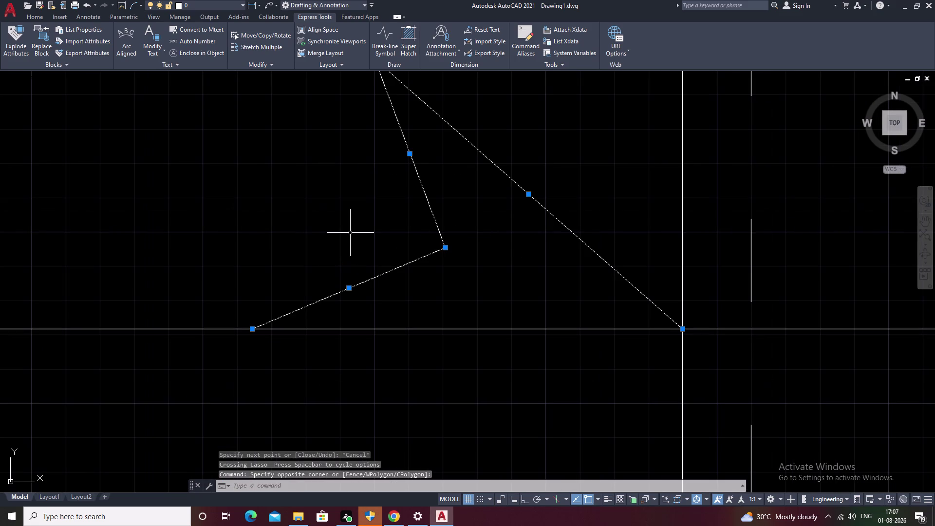
text(J)
key(space)
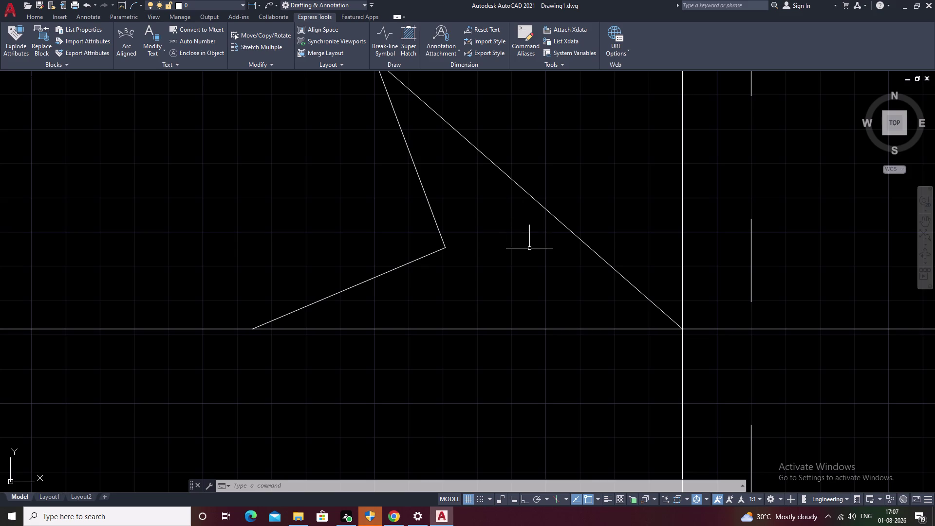
scroll(down, 3)
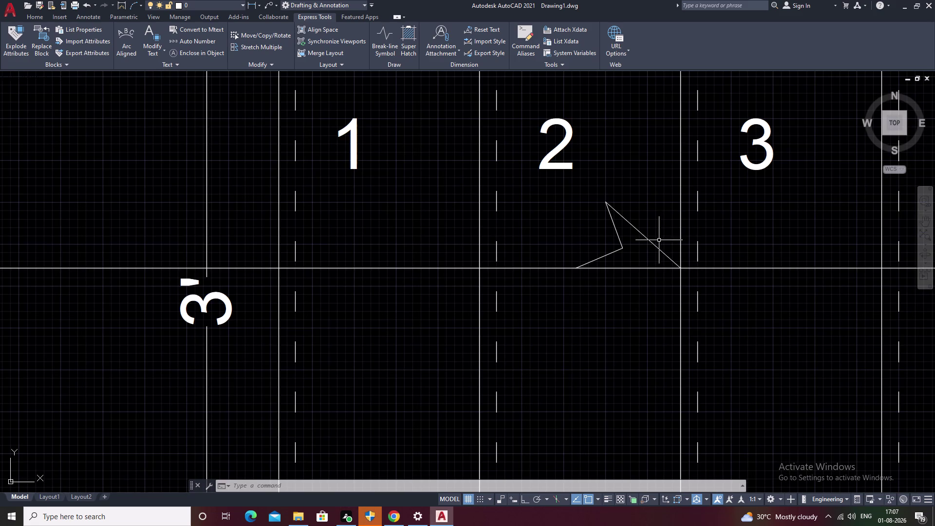
Mirror the half arrowhead across the walking line, keeping the original.
click(657, 244)
click(644, 238)
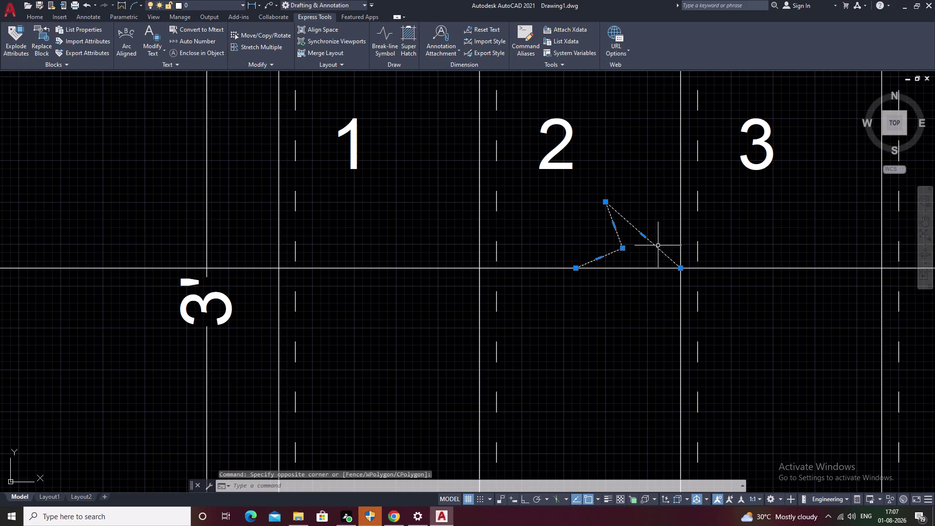
text(MI)
key(space)
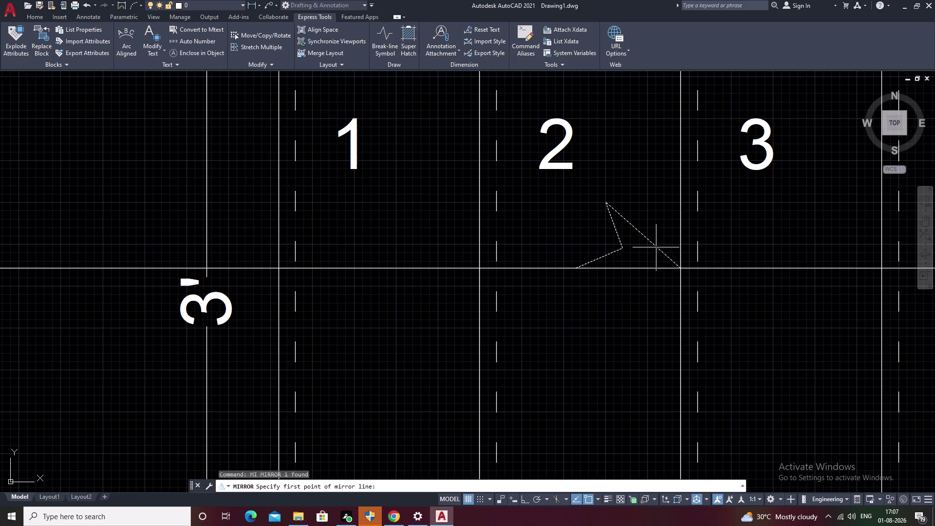
click(680, 268)
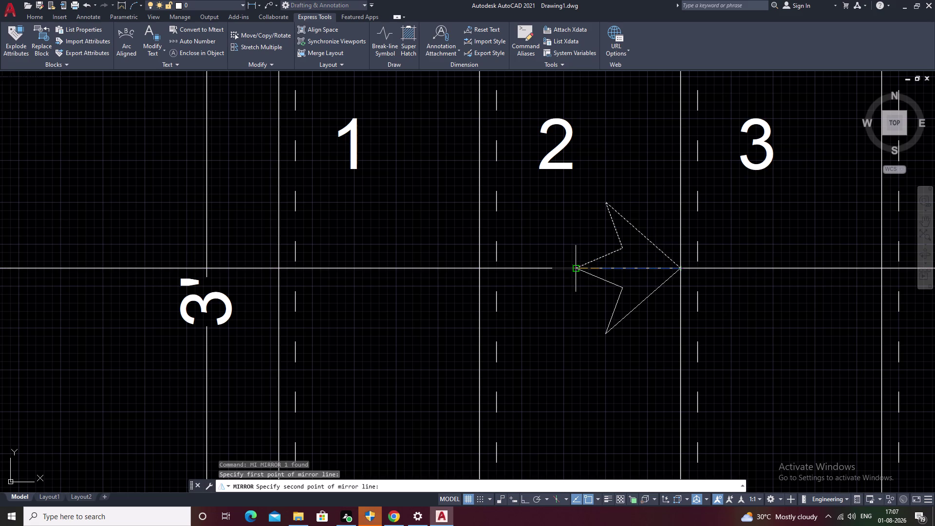
click(580, 270)
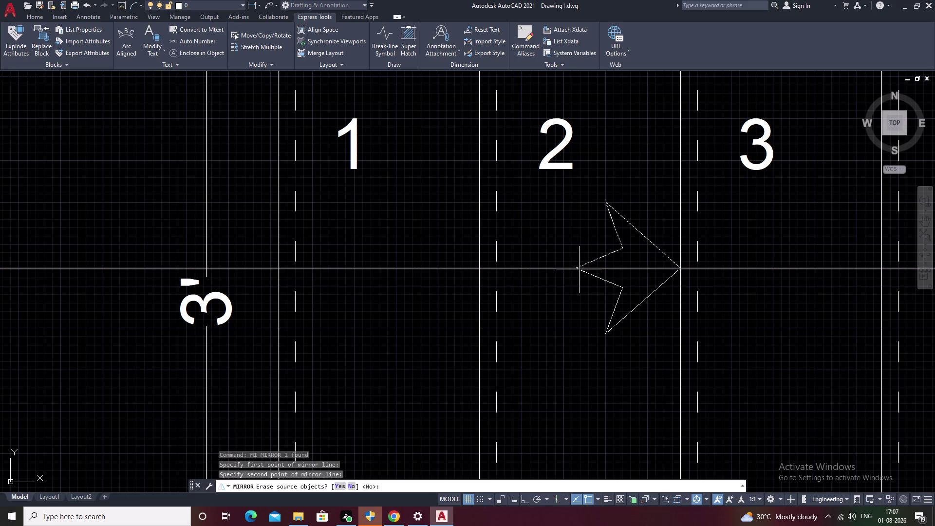
key(Escape)
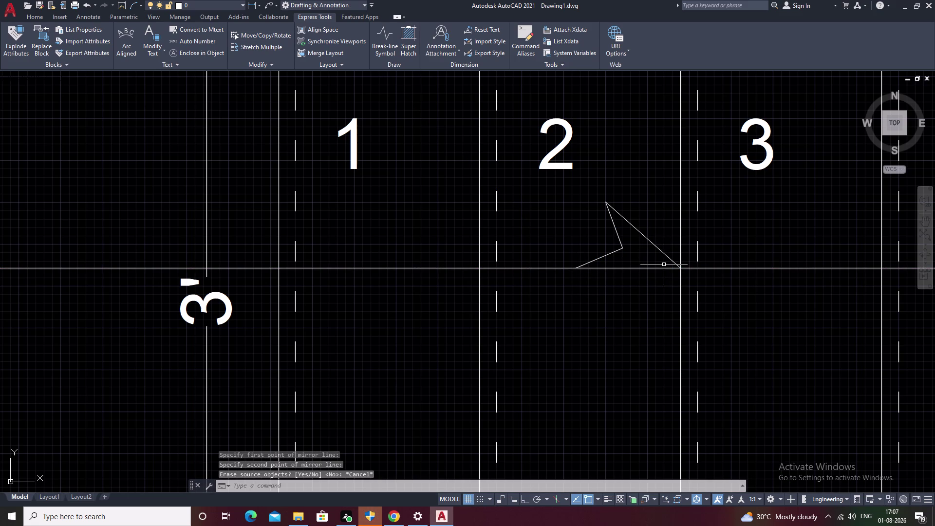
key(space)
click(659, 250)
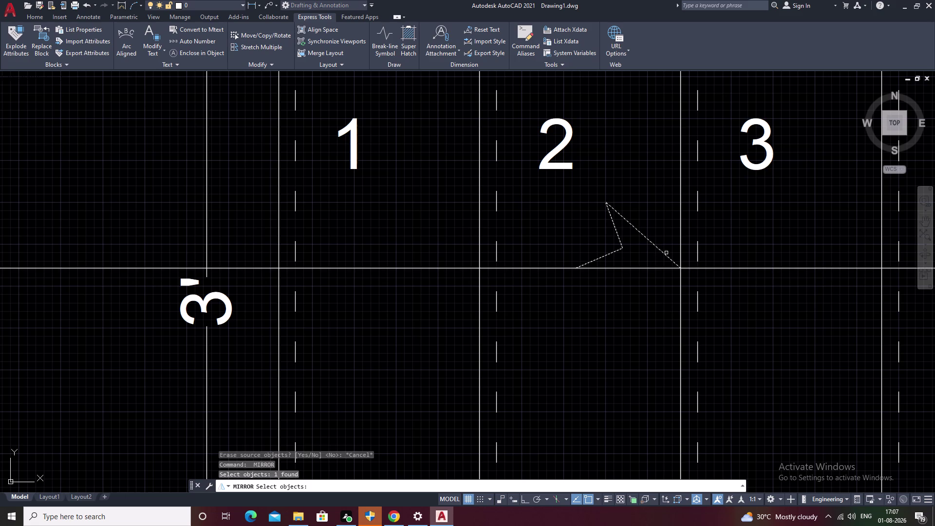
right_click(672, 257)
click(680, 265)
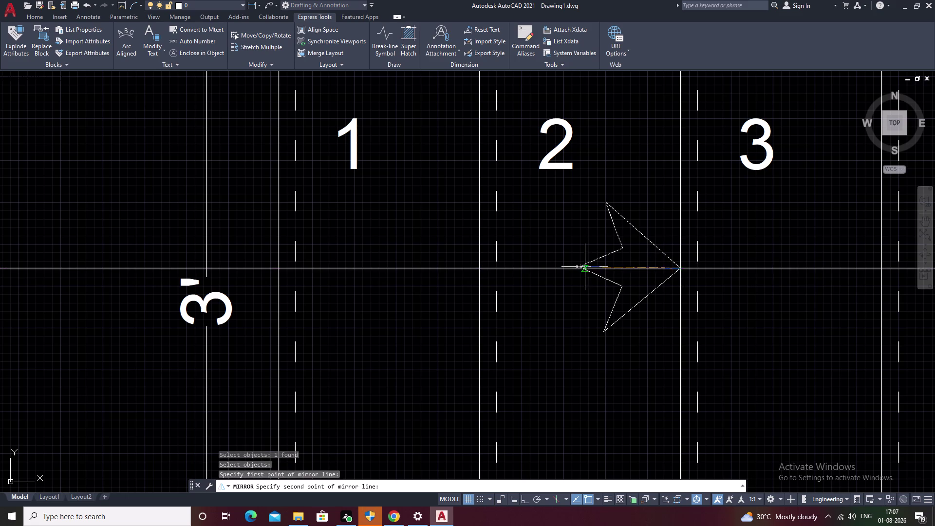
click(580, 269)
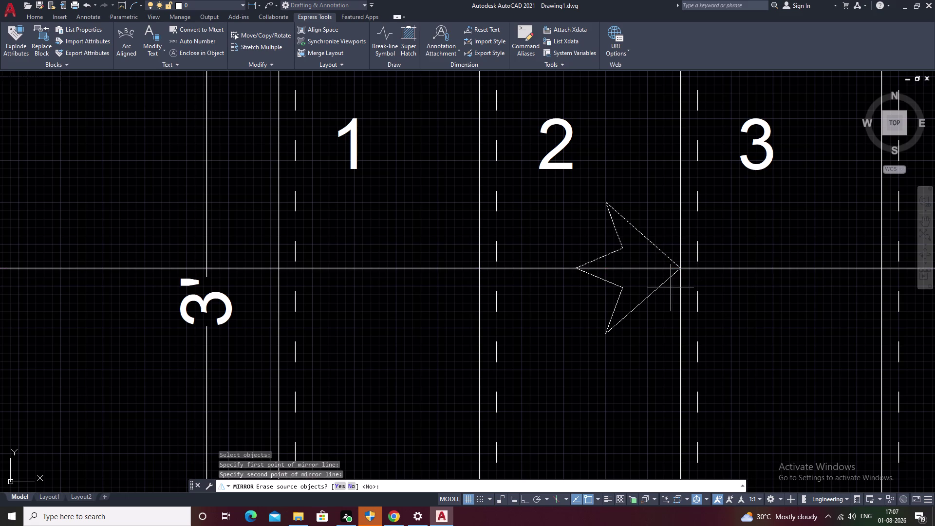
key(n)
key(space)
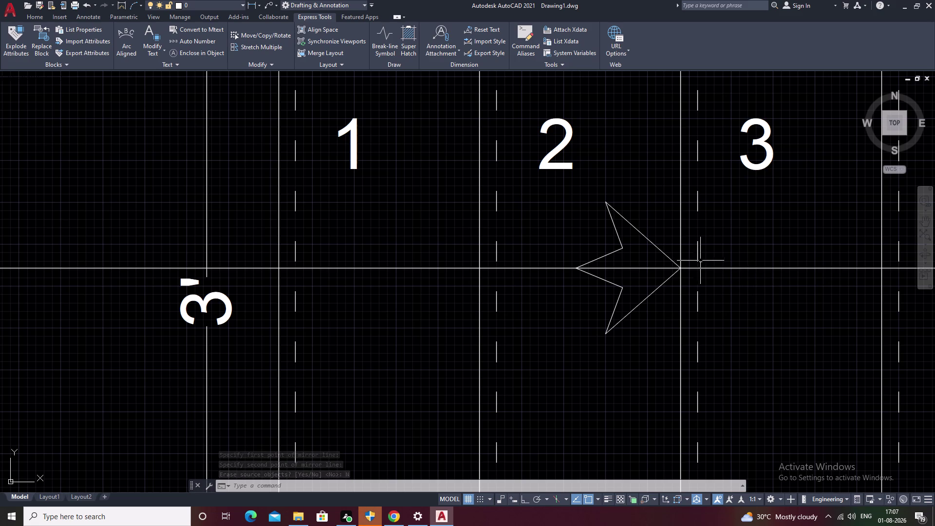
Group both arrowhead halves and check they select as one piece.
click(648, 244)
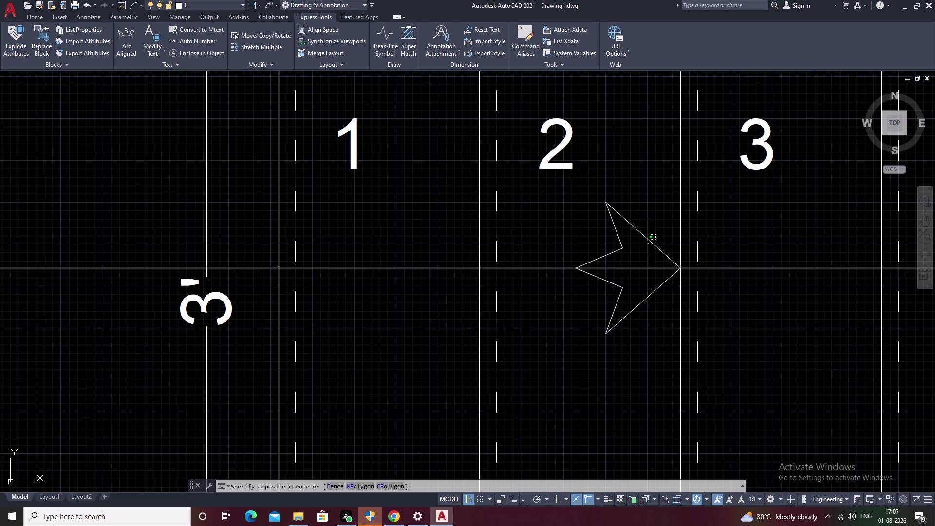
key(Escape)
drag(653, 224, 650, 224)
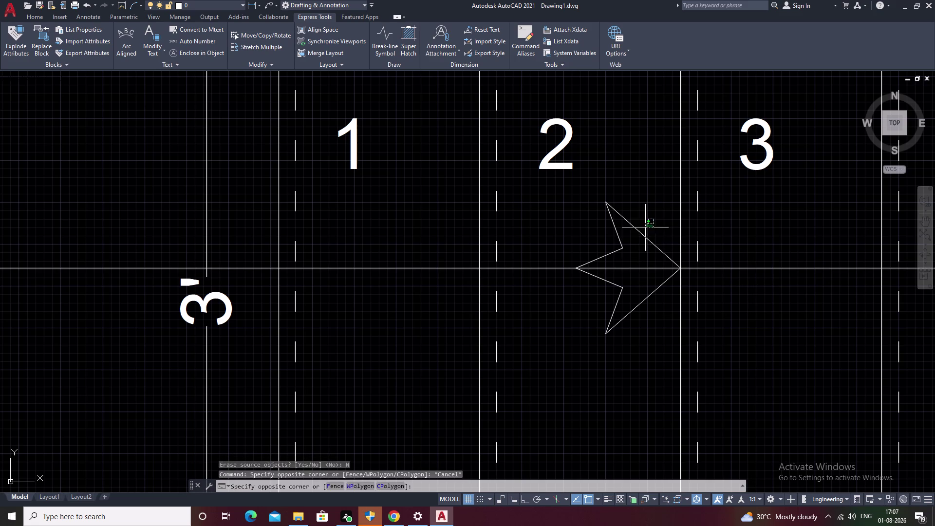
drag(650, 225, 606, 245)
drag(648, 318, 607, 294)
click(607, 294)
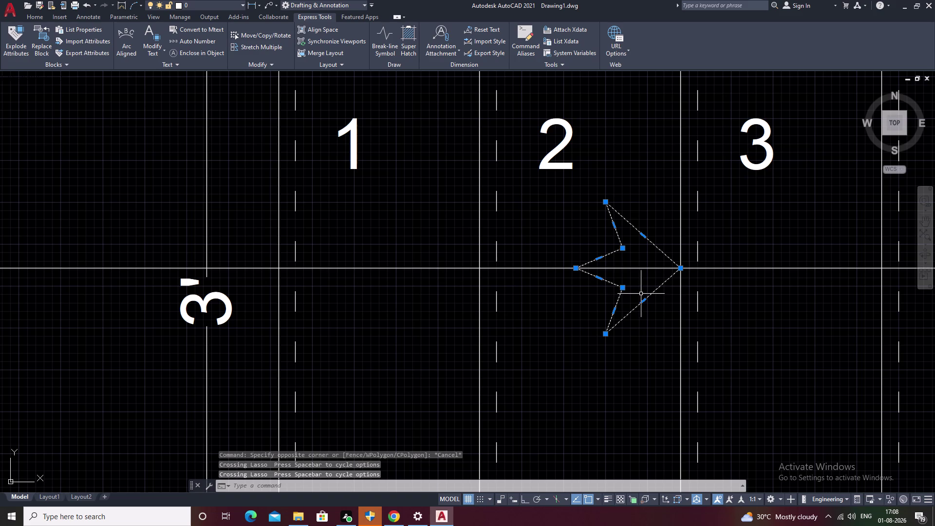
text(G)
key(space)
click(670, 257)
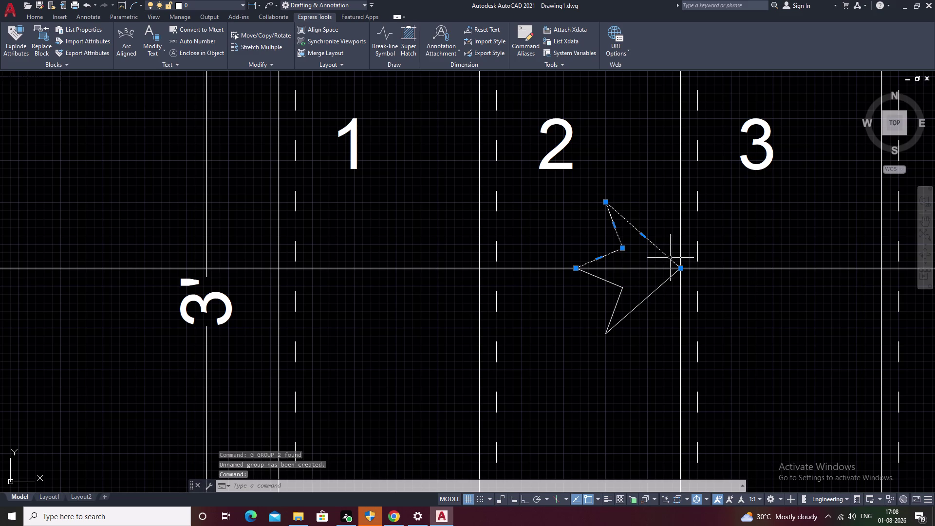
click(663, 289)
click(643, 295)
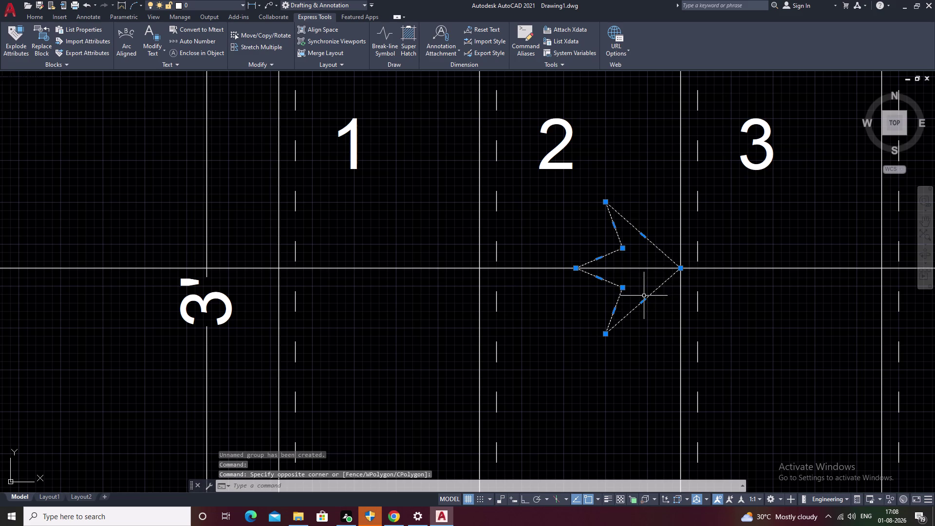